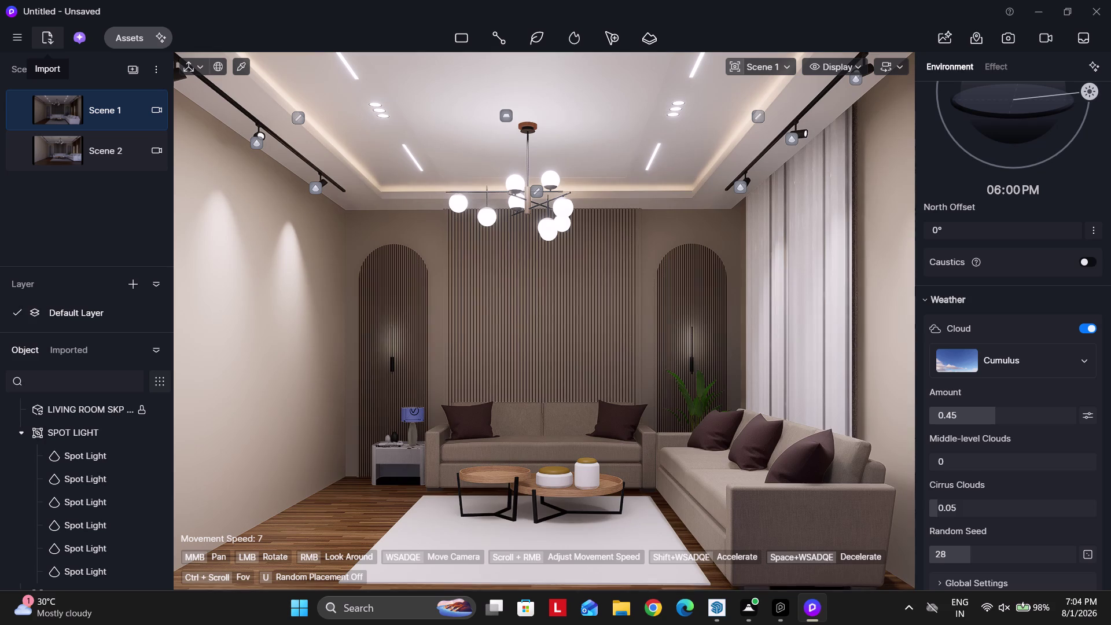
Save the untitled project to the Desktop as 'living room d5 file'.
key(ctrl+s)
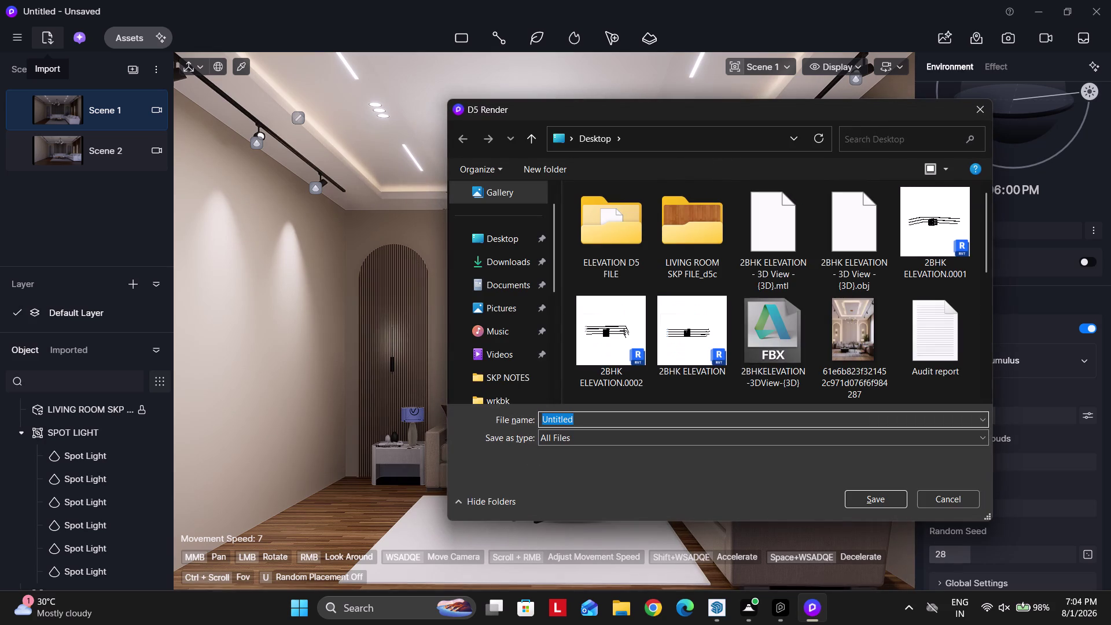
text(l)
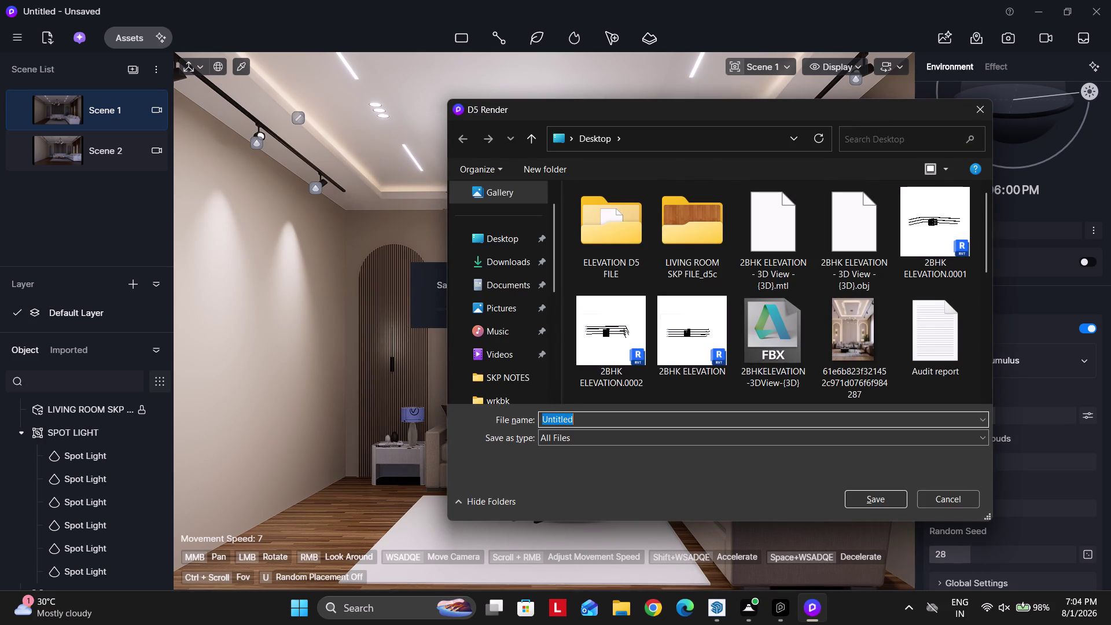
text(iving ro)
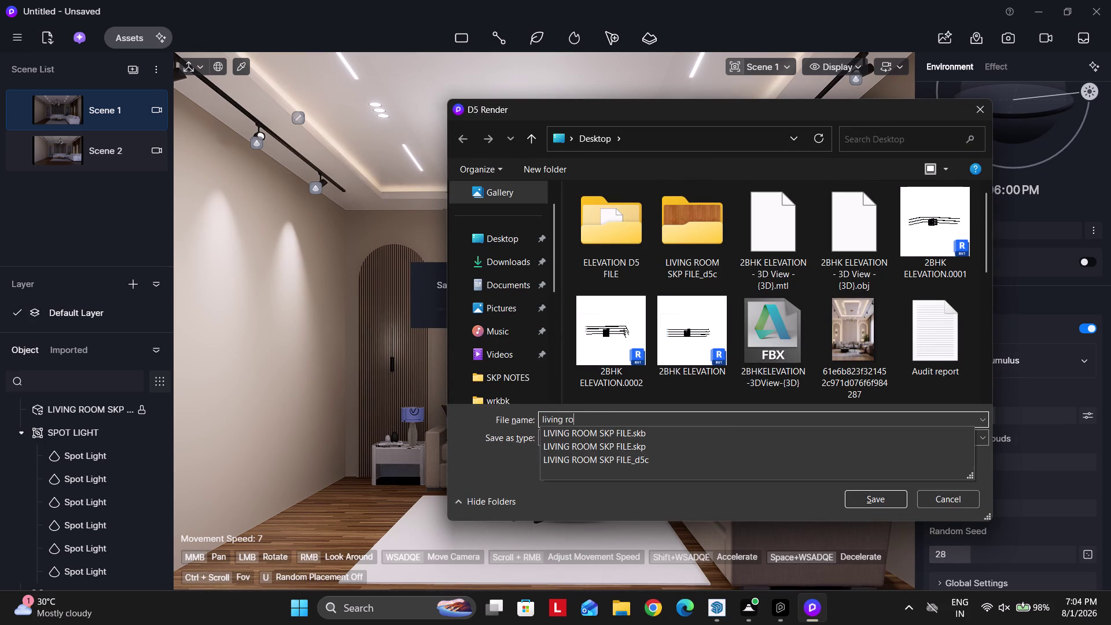
text(om d5 fi)
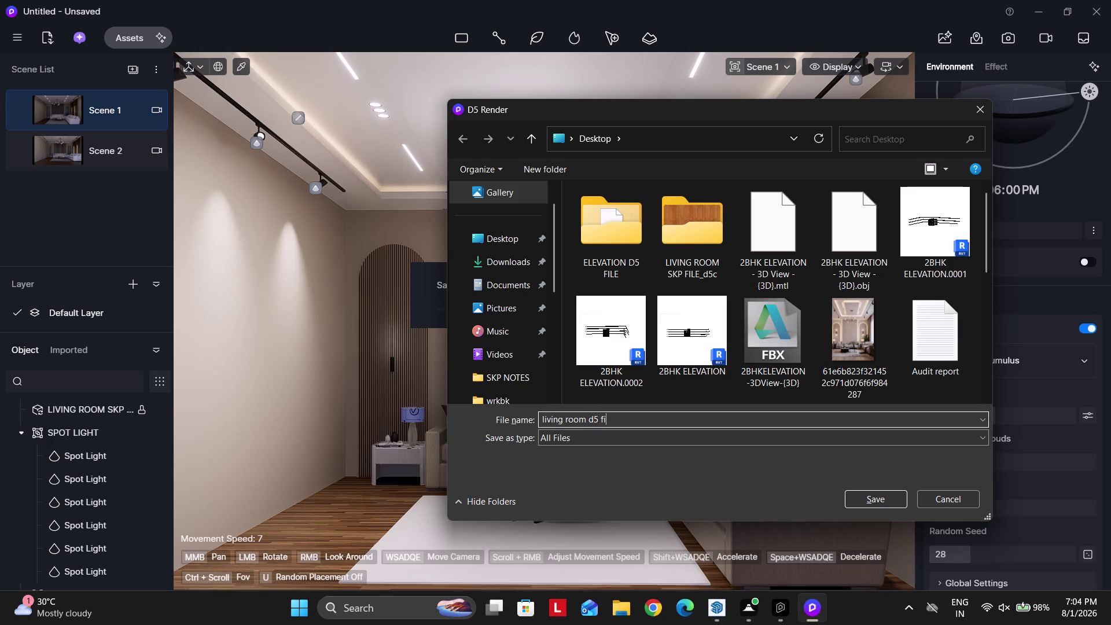
text(le)
key(Return)
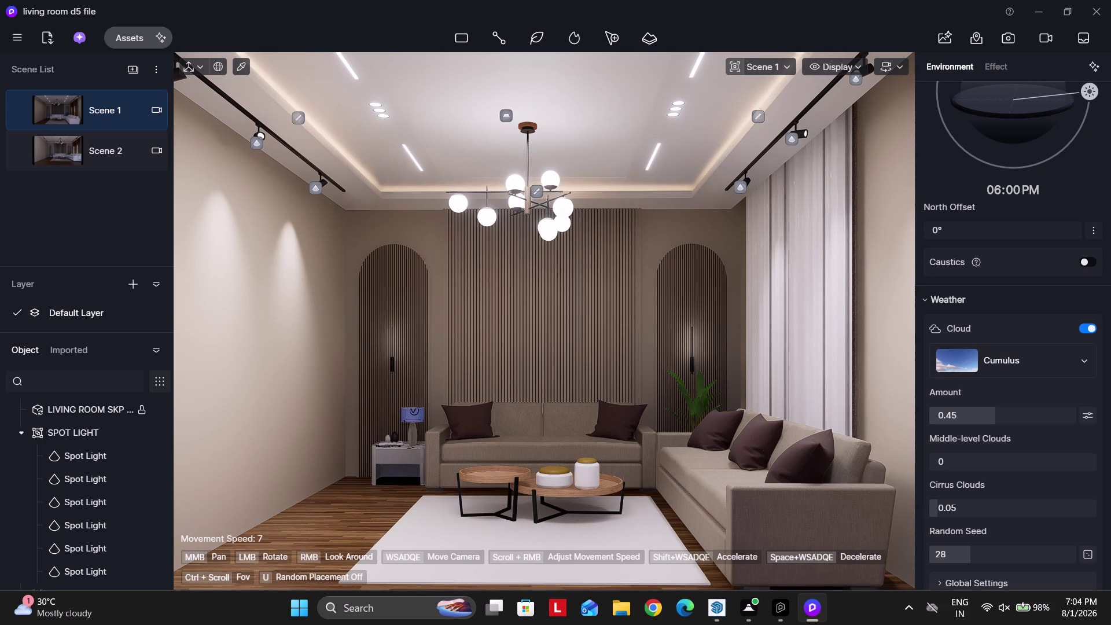
Sample a scene material with the Material Picker, then exit picking and clear the selection.
click(237, 61)
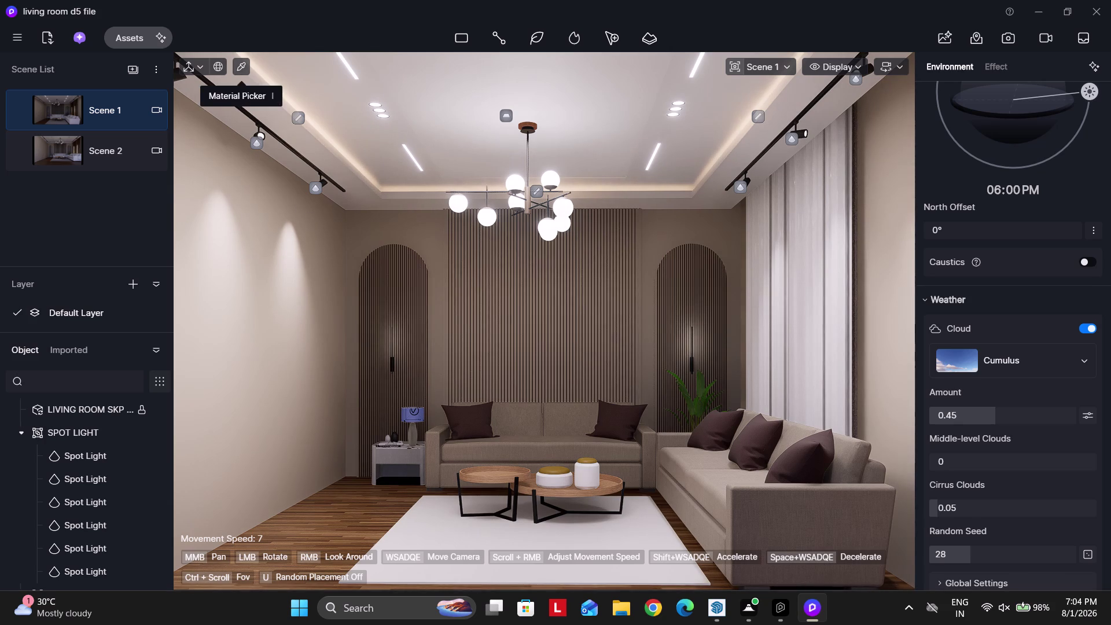
click(345, 510)
scroll(up, 3)
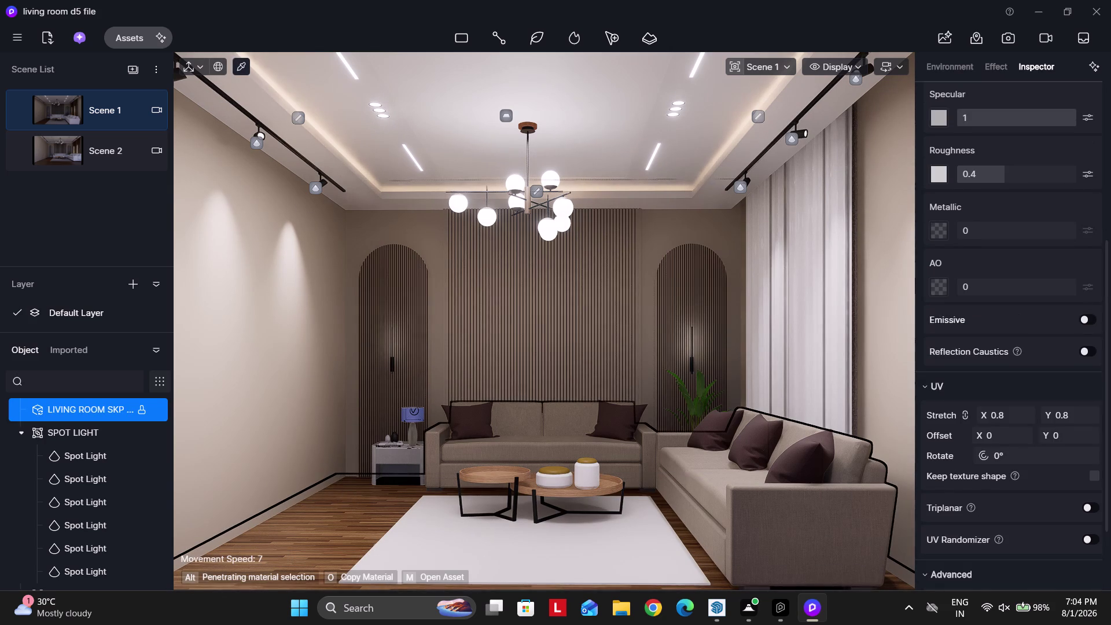
scroll(up, 3)
drag(972, 394, 1099, 396)
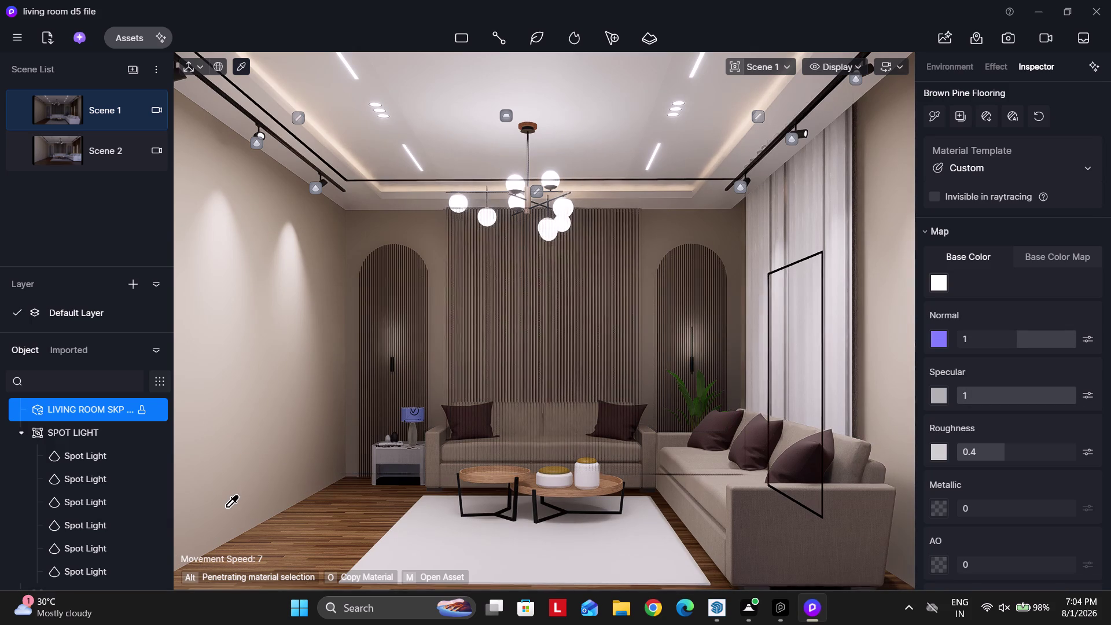
key(Escape)
key(Escape)
key(Escape)
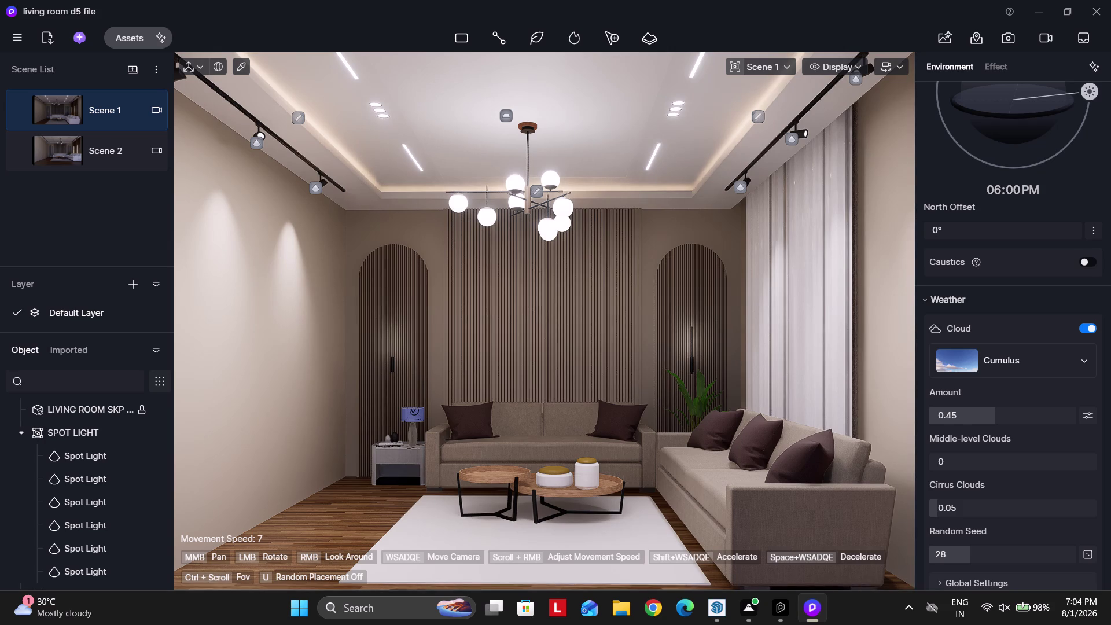
Zoom the camera in on the bedside lamp with its blue shade.
scroll(up, 3)
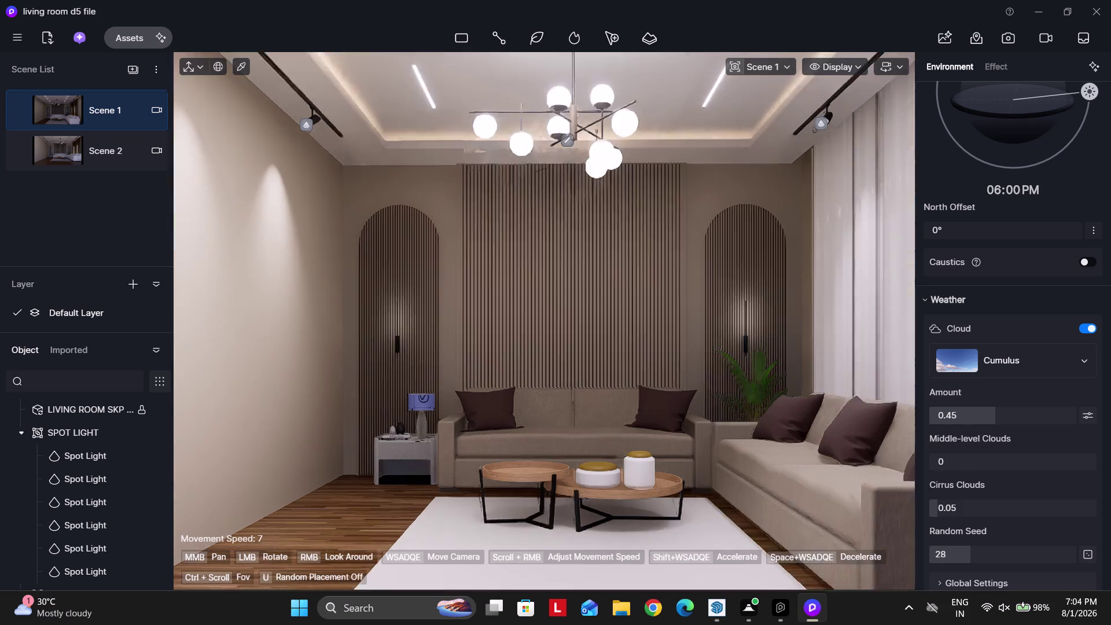
scroll(up, 3)
scroll(up, 3)
scroll(up, 3)
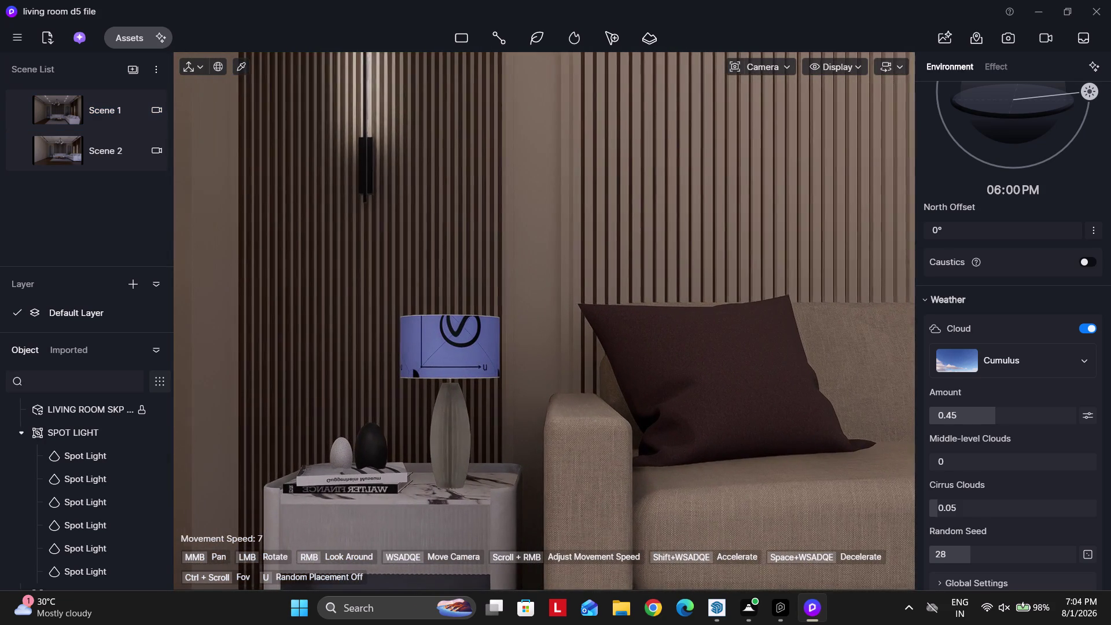
scroll(up, 3)
Open the material asset library and move it out of the way.
click(128, 38)
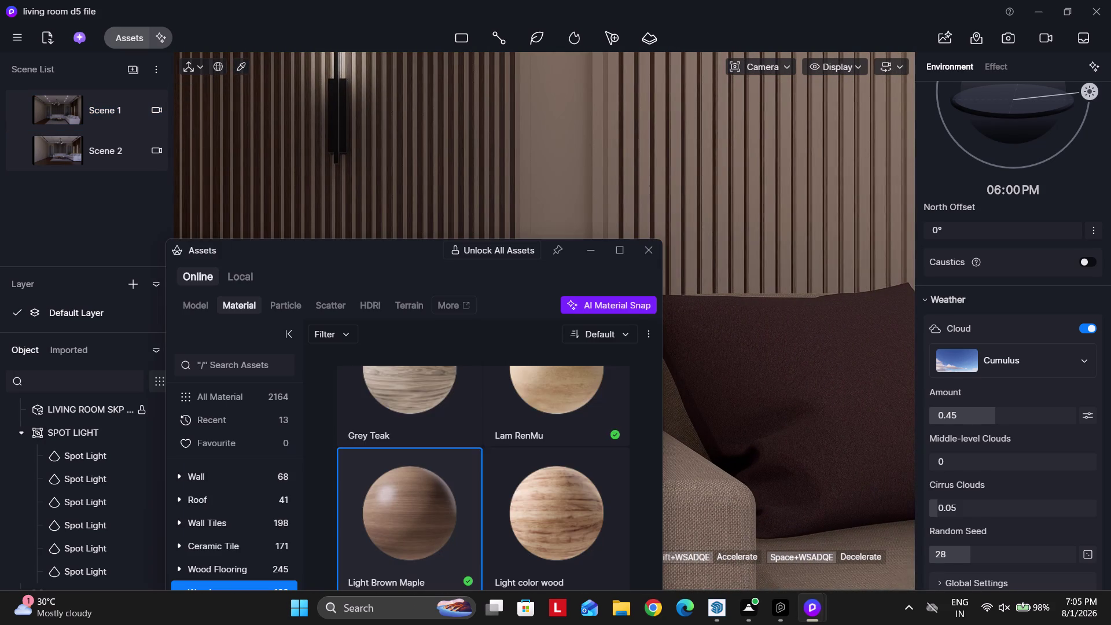
drag(347, 250, 833, 74)
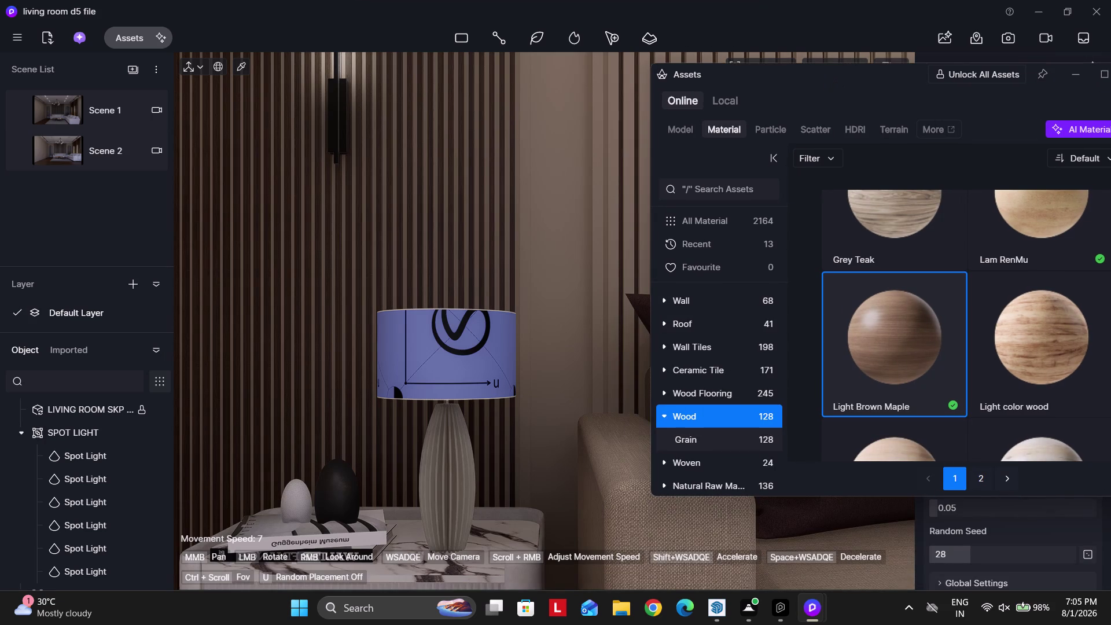
click(911, 497)
drag(911, 494, 924, 590)
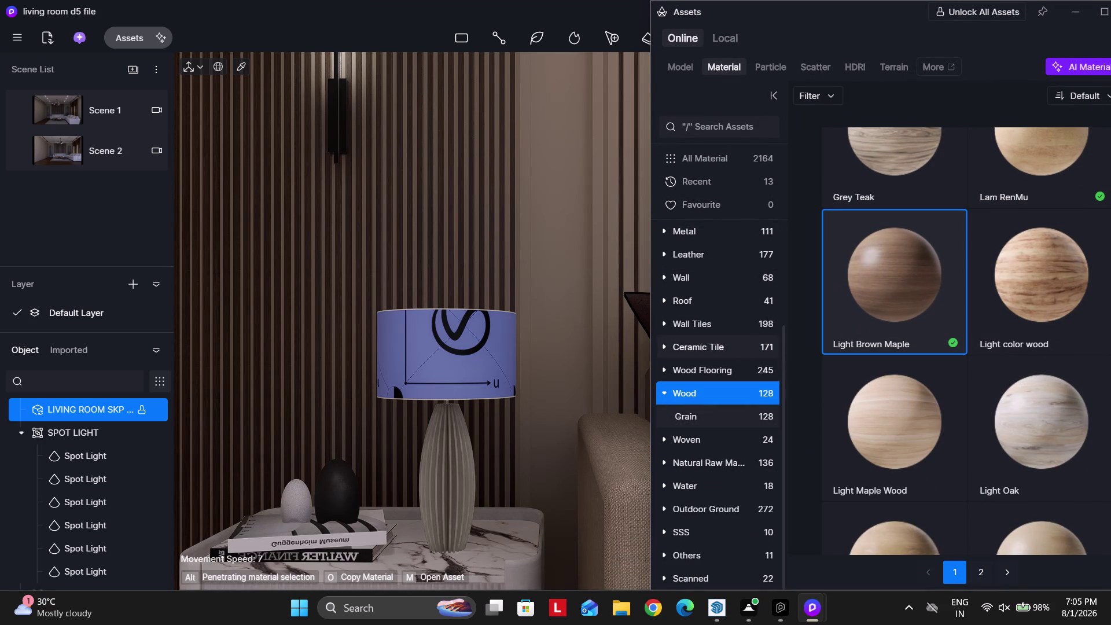
scroll(down, 3)
scroll(up, 3)
scroll(up, 3)
scroll(up, 3)
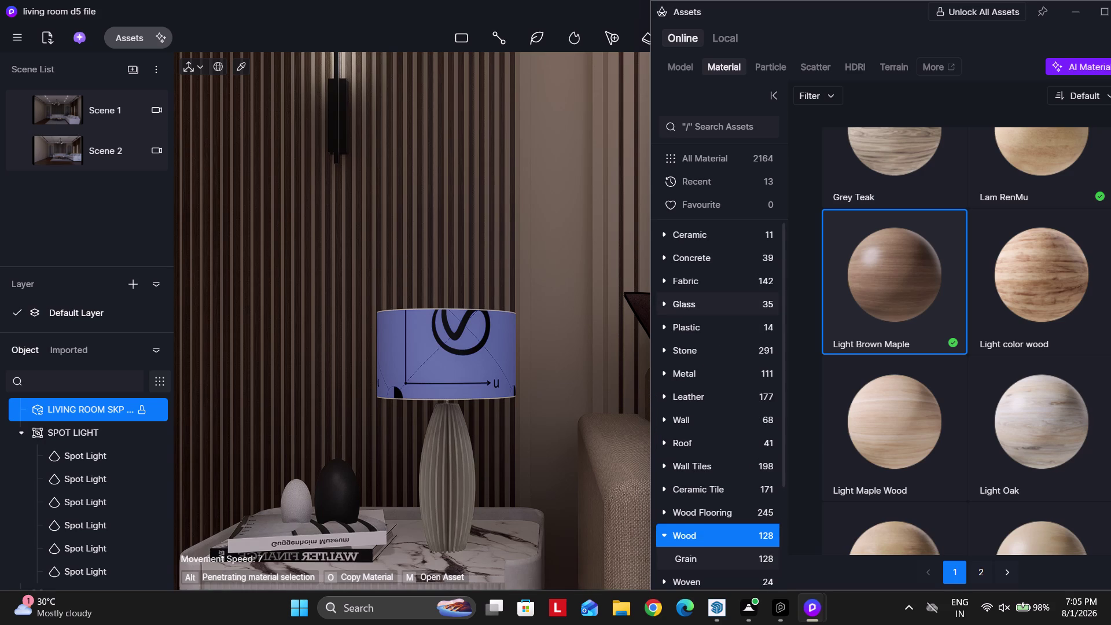
scroll(up, 3)
scroll(down, 3)
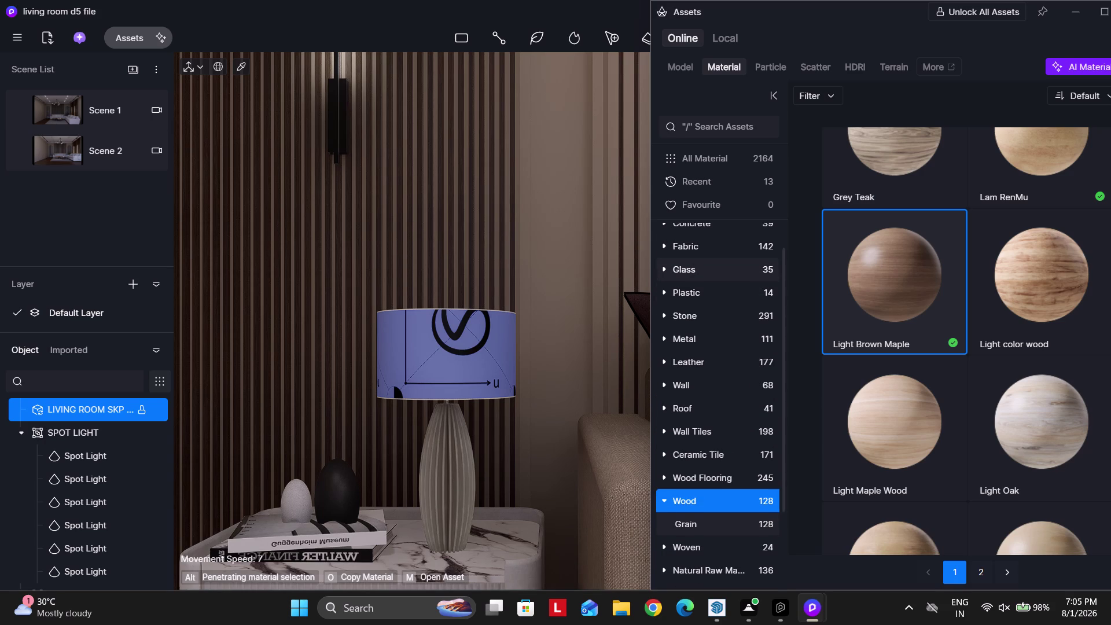
Apply Ordinary Light Plastic from the Plastic category to the lampshade.
click(704, 287)
click(909, 219)
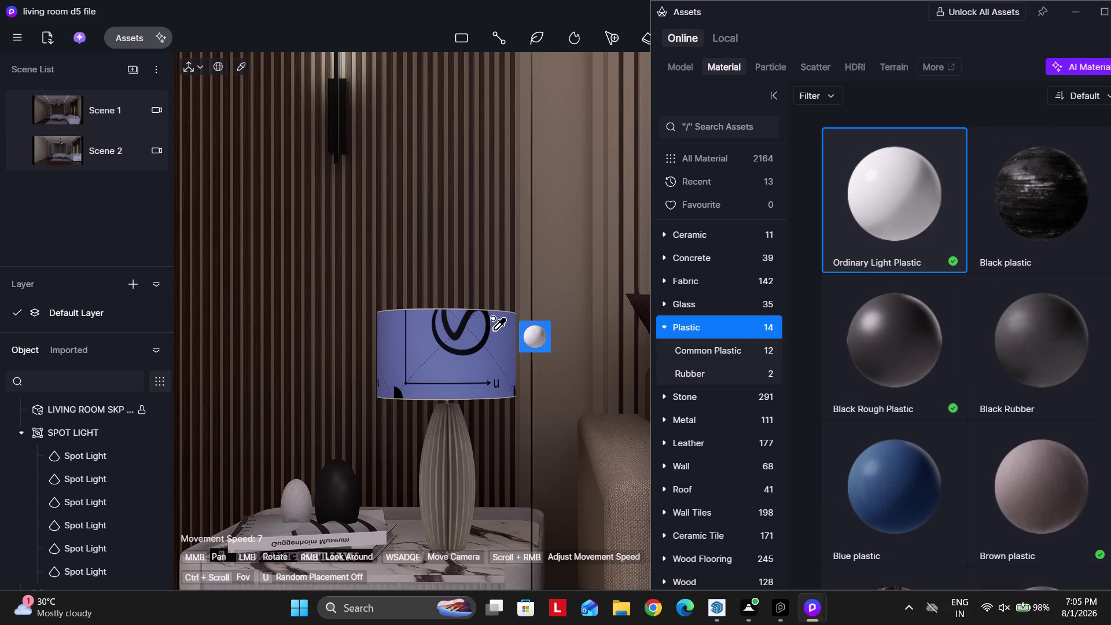
click(485, 349)
scroll(up, 3)
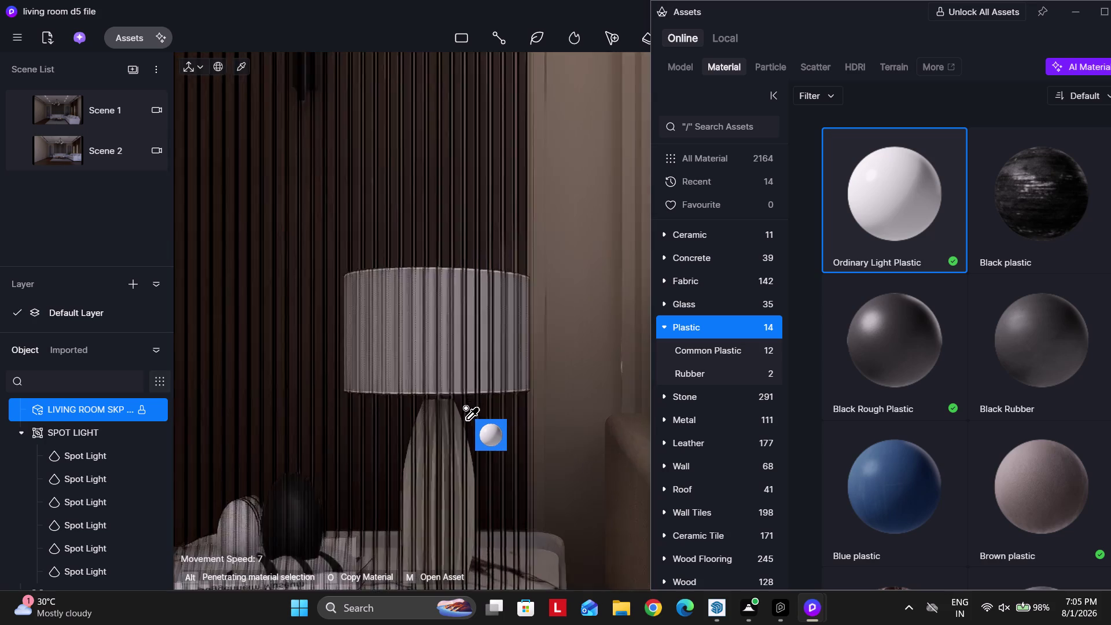
scroll(up, 3)
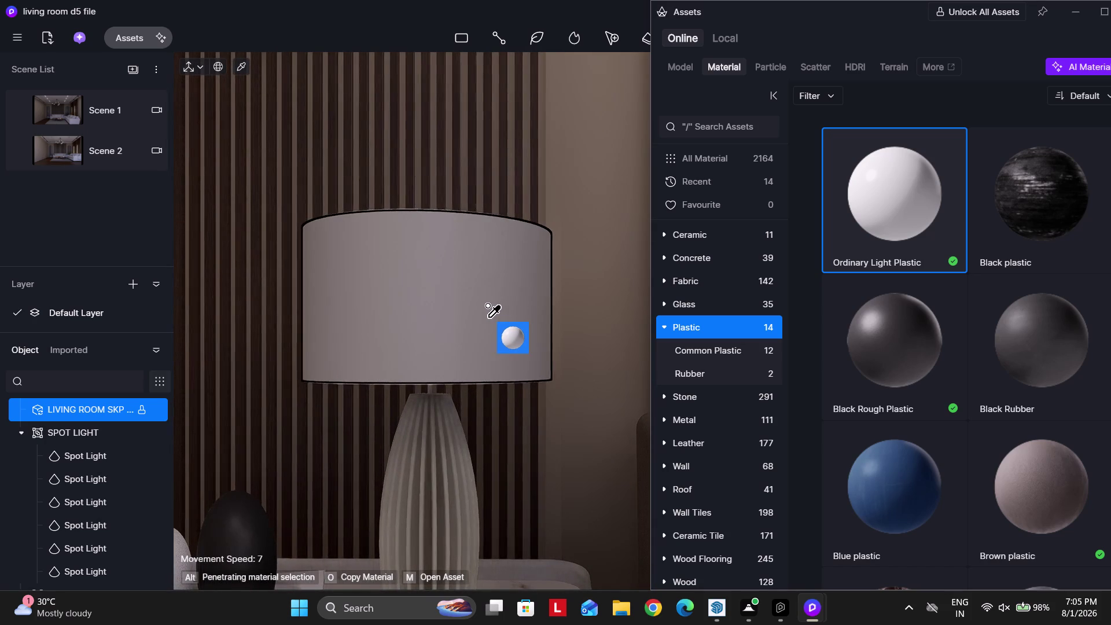
Bring the camera beneath the shade and select the bulb inside.
key(q)
key(q)
key(q)
right_drag(487, 313, 470, 514)
right_drag(466, 107, 476, 254)
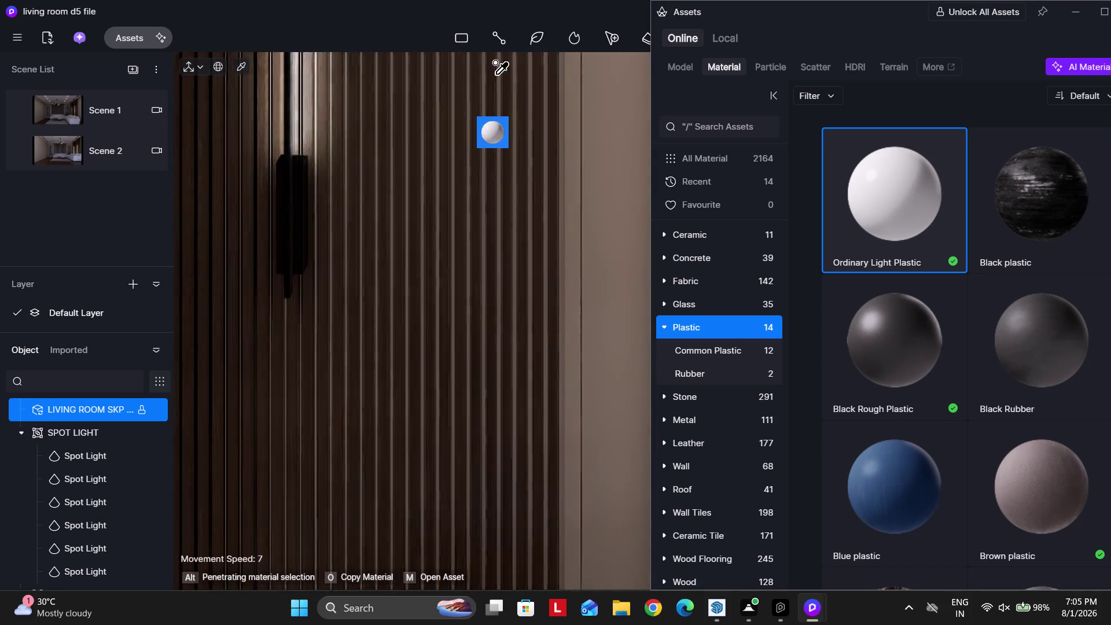
right_drag(487, 99, 460, 301)
right_drag(520, 205, 530, 266)
scroll(up, 3)
key(Escape)
key(Escape)
key(Escape)
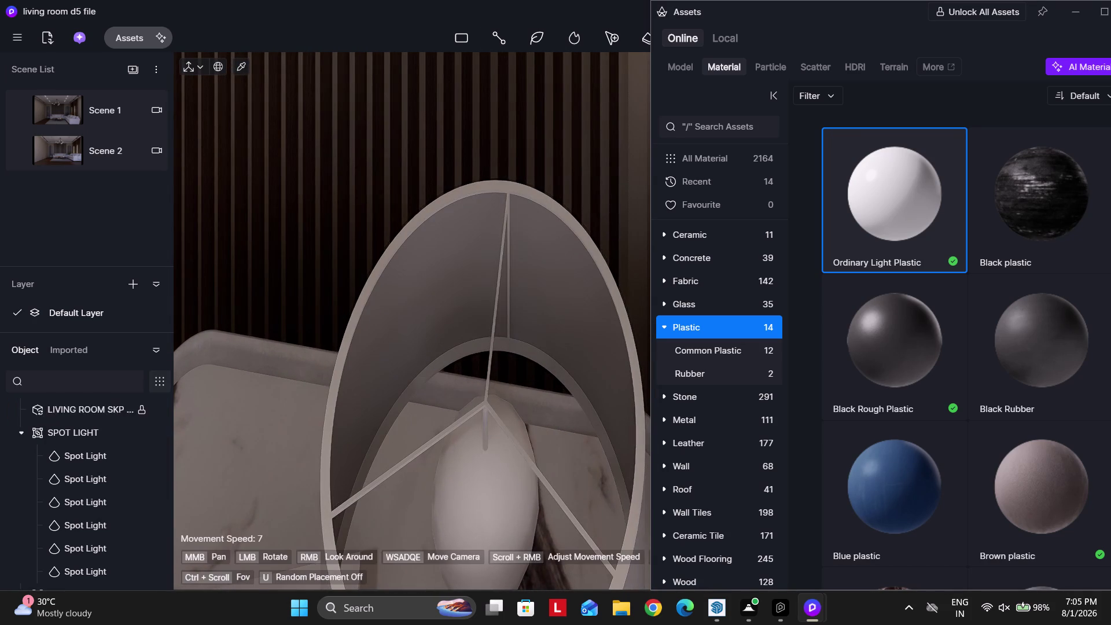
click(499, 463)
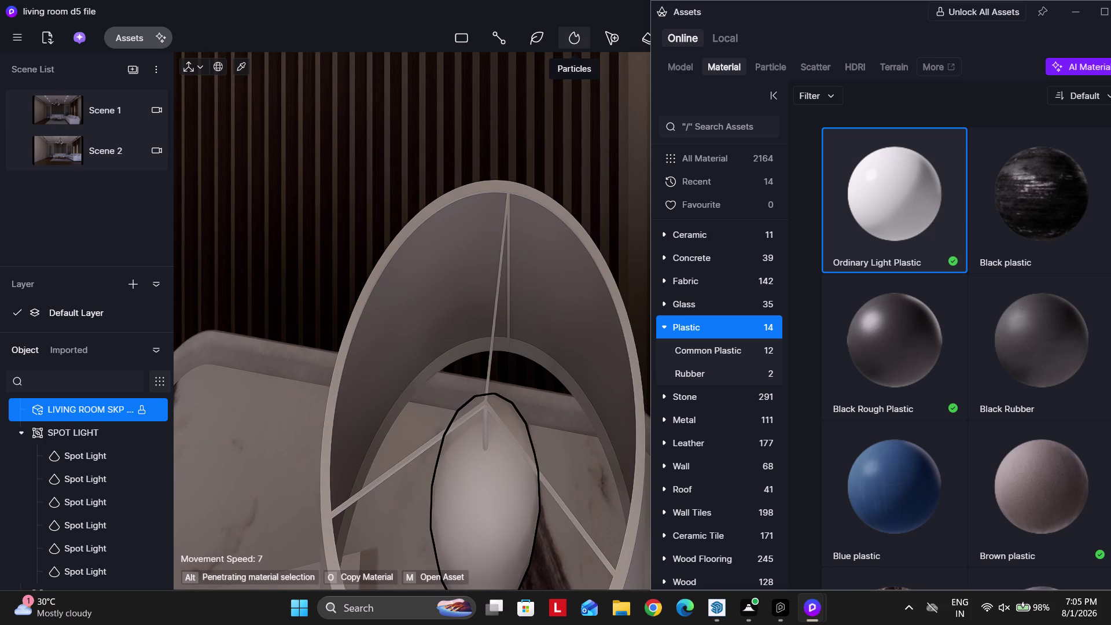
Move the asset library aside and make the bulb emit light.
drag(778, 13, 0, 234)
drag(302, 17, 364, 65)
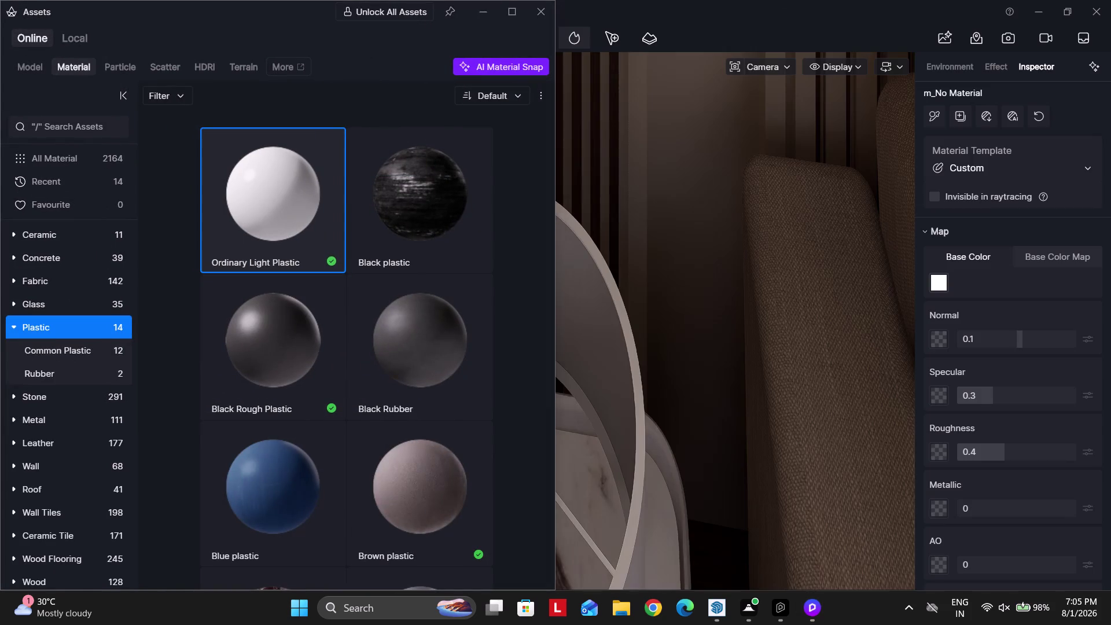
drag(364, 65, 193, 283)
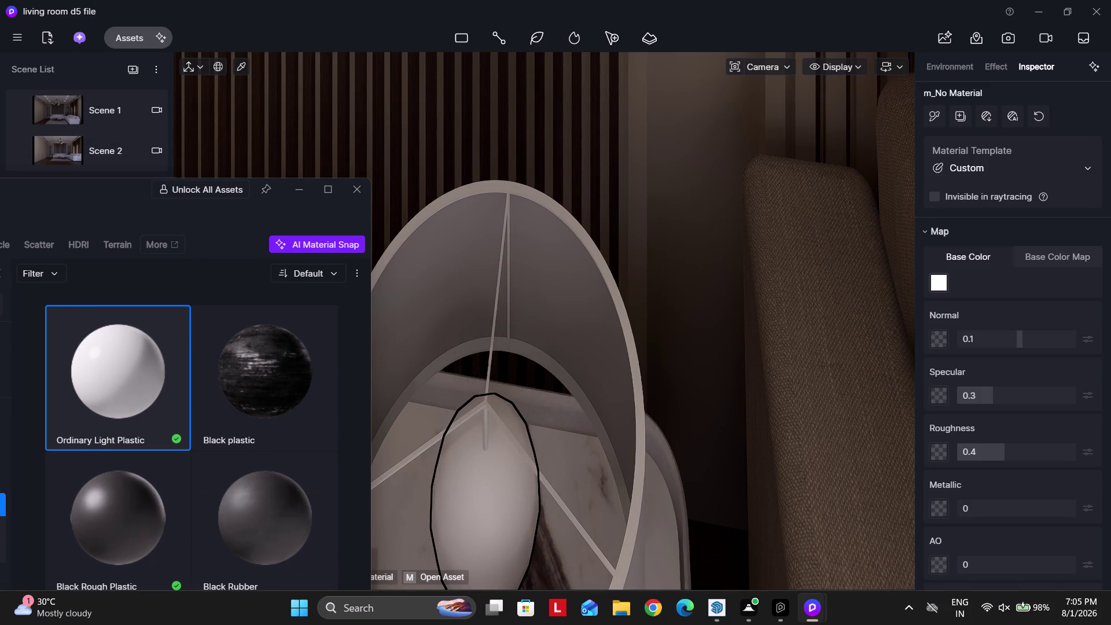
click(488, 483)
click(520, 499)
scroll(down, 3)
click(1094, 420)
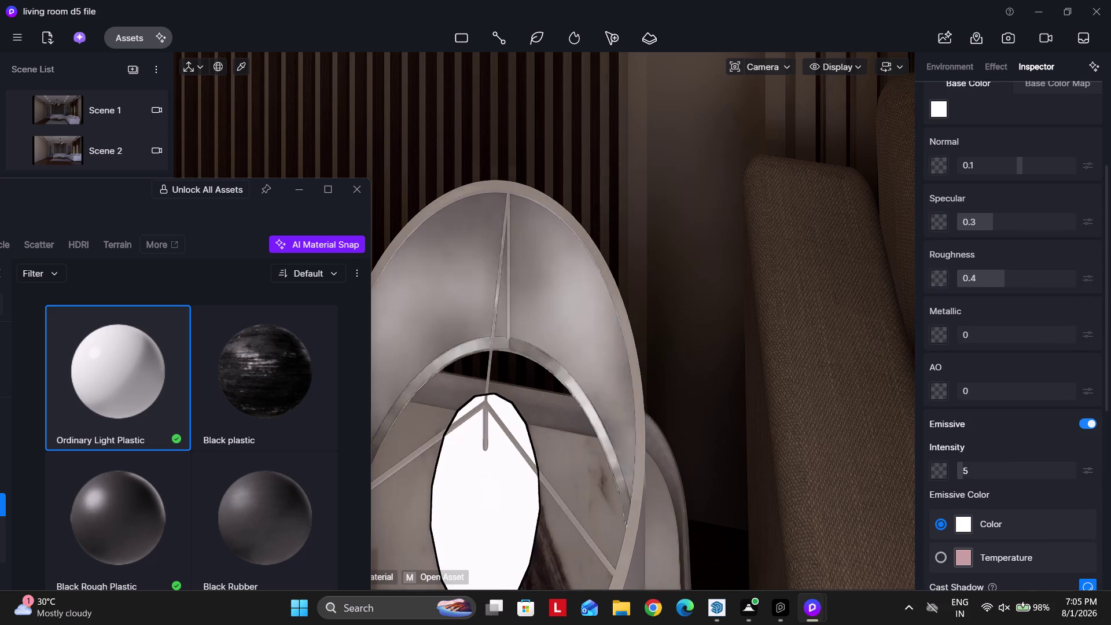
Set the bulb's emissive colour temperature to 3545 and switch to Scene 1.
scroll(down, 3)
click(977, 386)
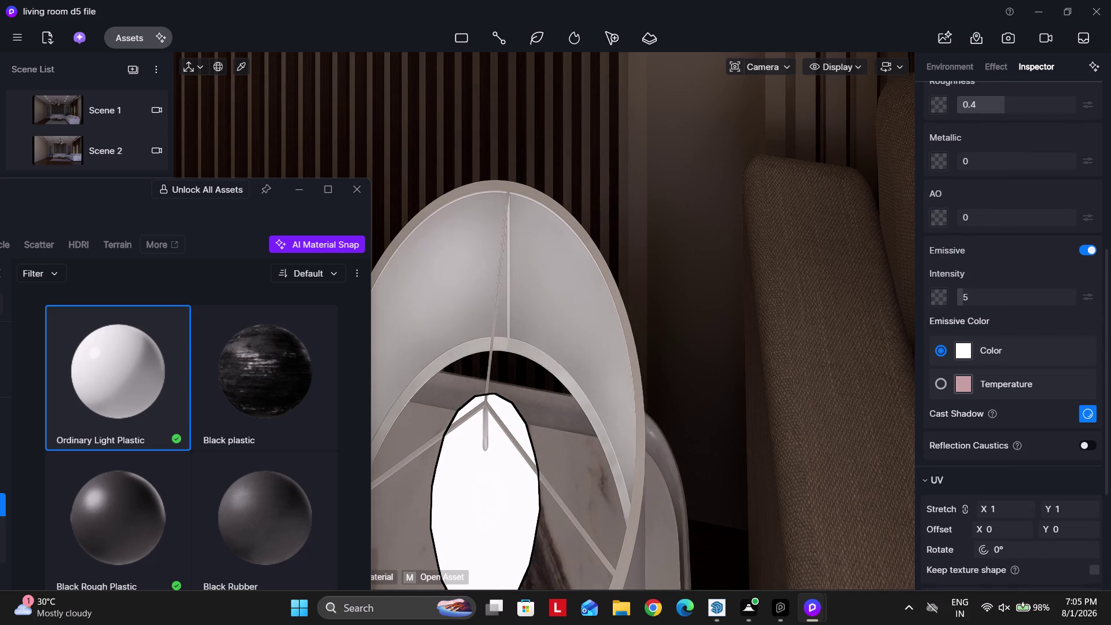
click(1075, 412)
text(3)
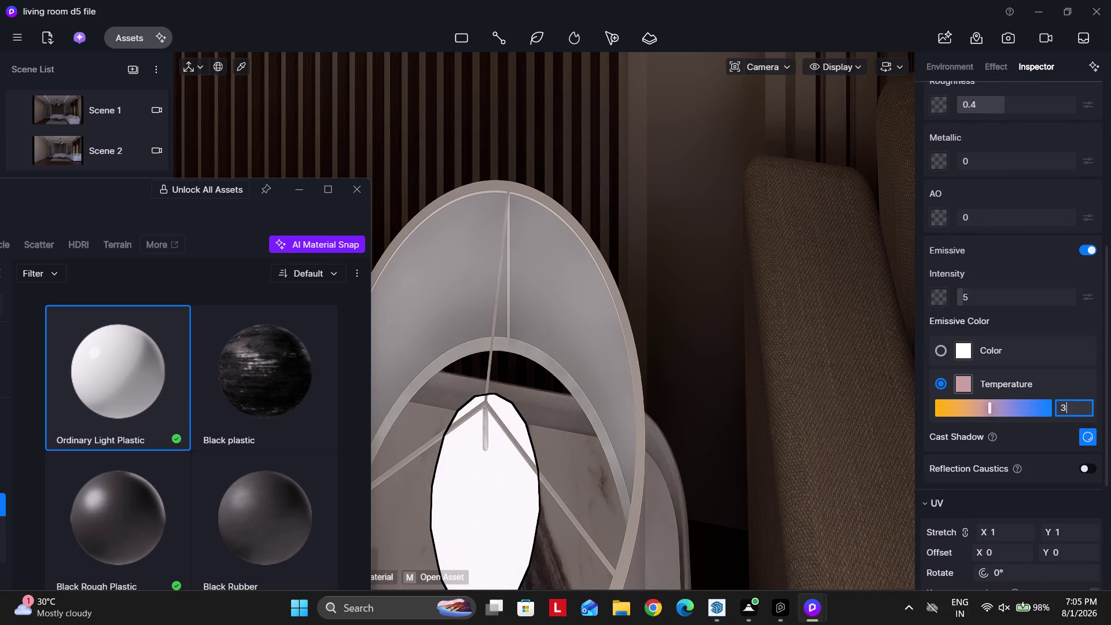
text(545)
key(Return)
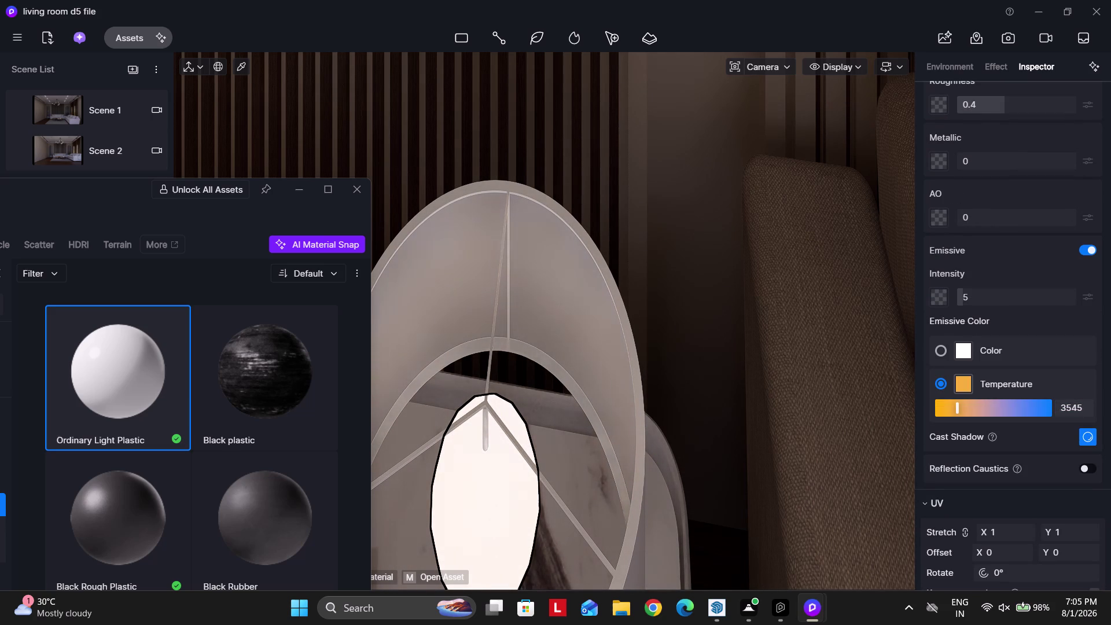
click(94, 105)
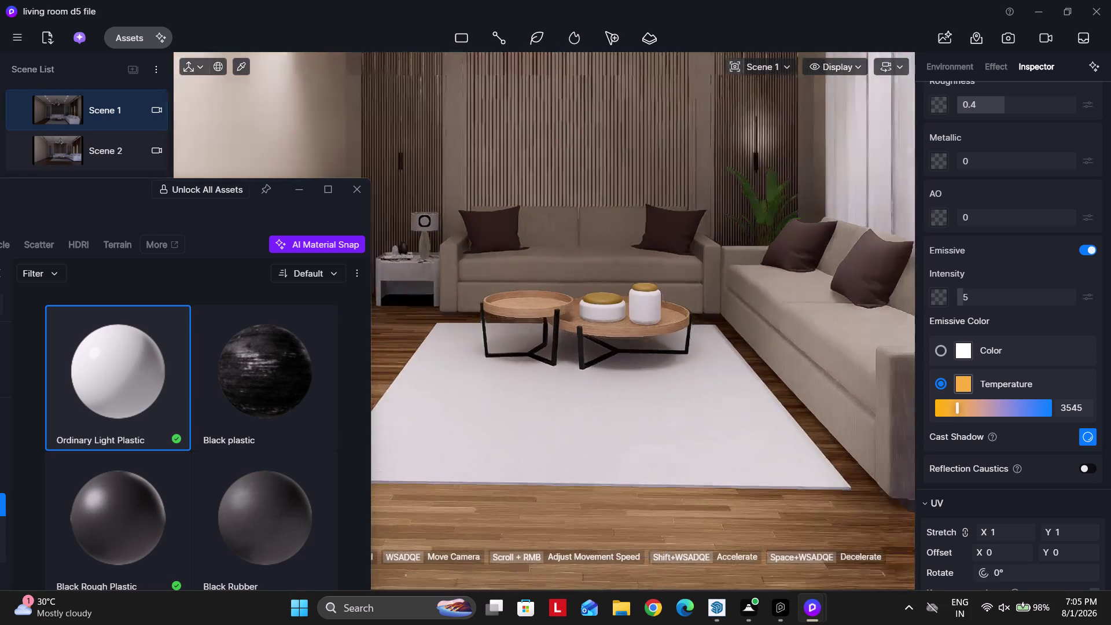
Set the bulb's emissive intensity to 20.
drag(131, 195, 131, 485)
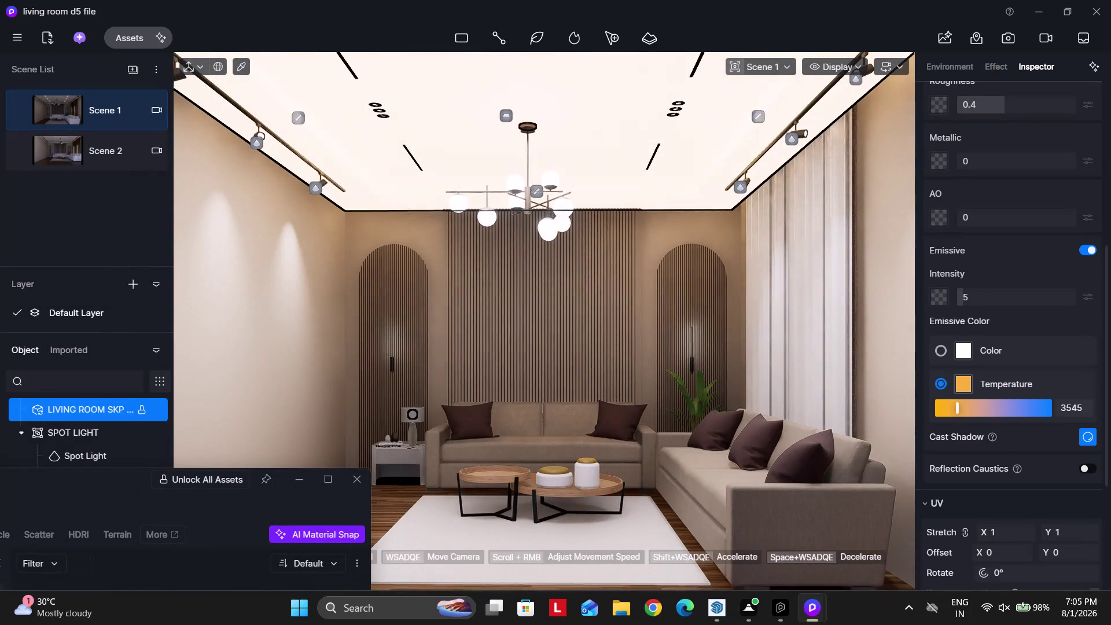
click(978, 305)
text(20)
key(Return)
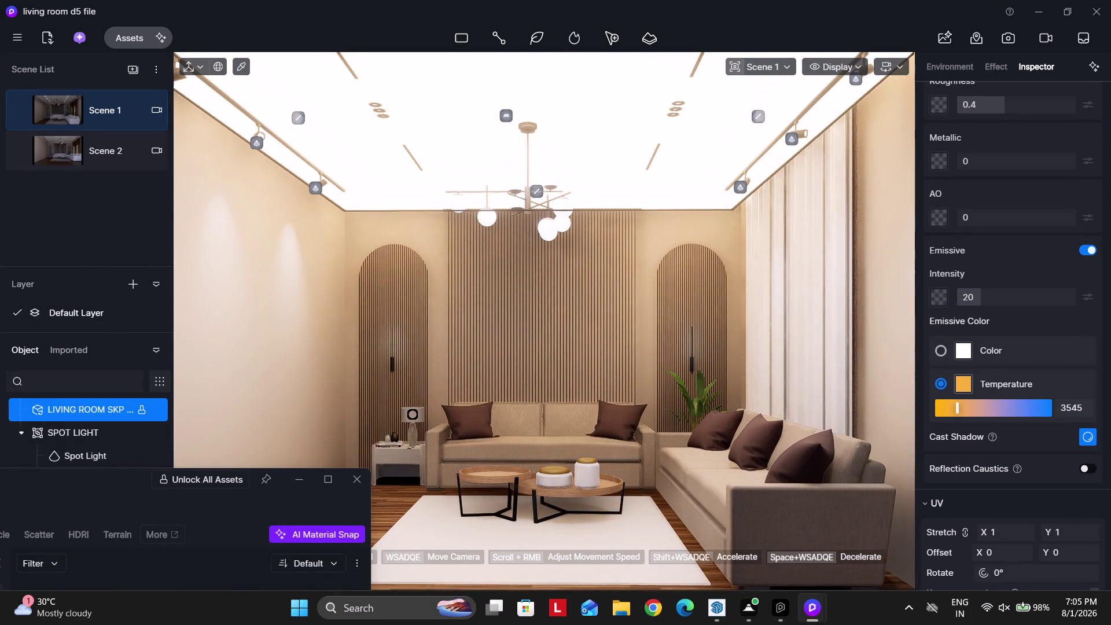
Sample the curtain and sofa materials with the Material Picker.
key(ctrl+z)
key(ctrl+z)
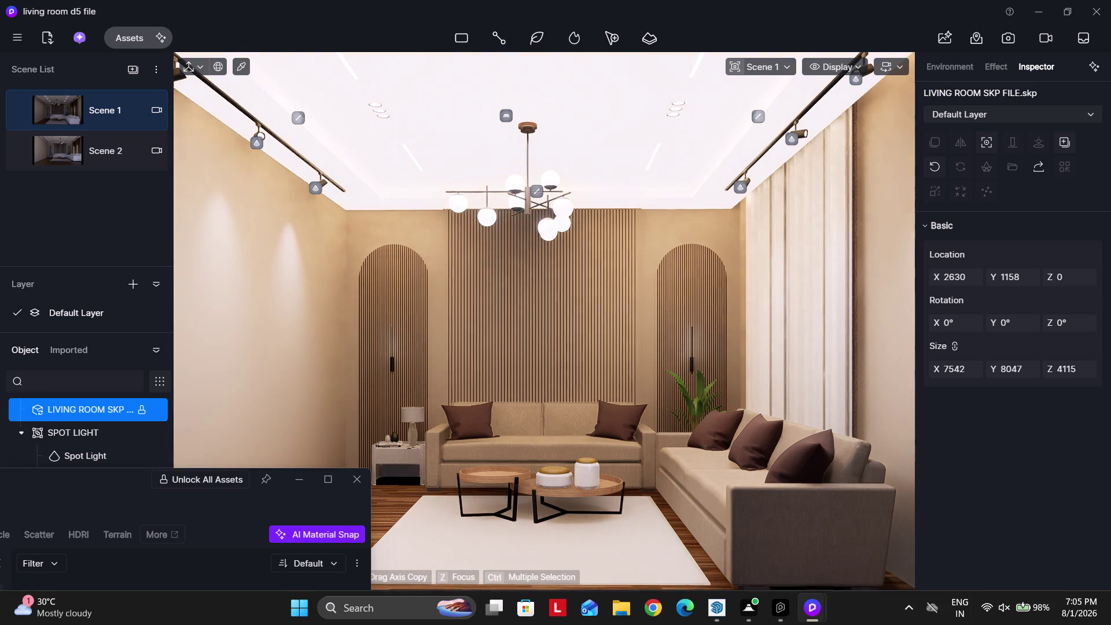
key(ctrl+z)
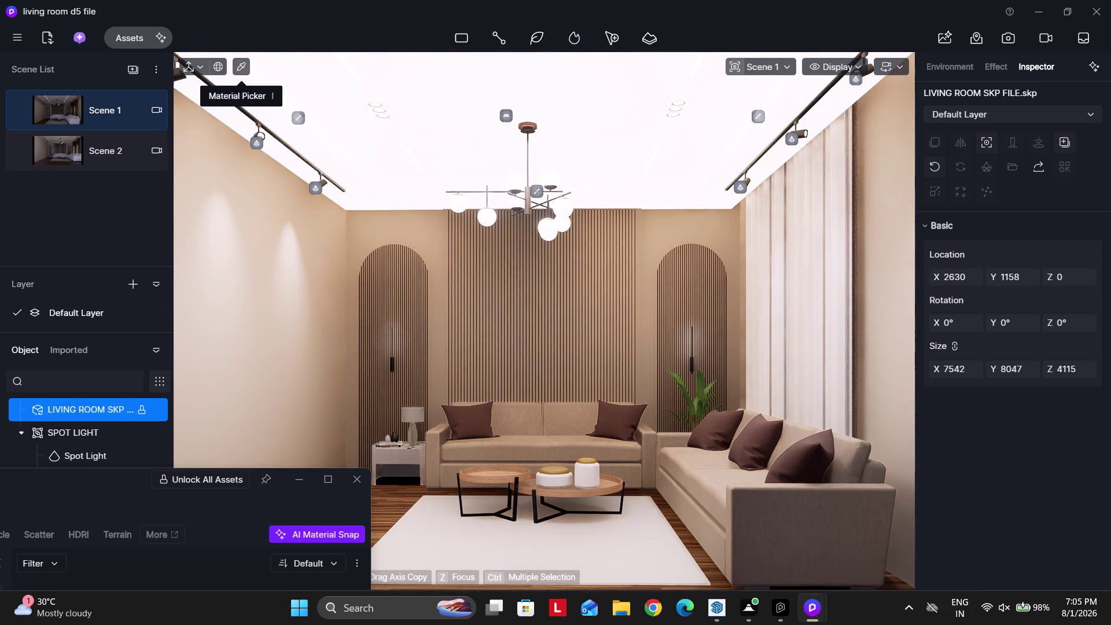
click(243, 67)
click(394, 121)
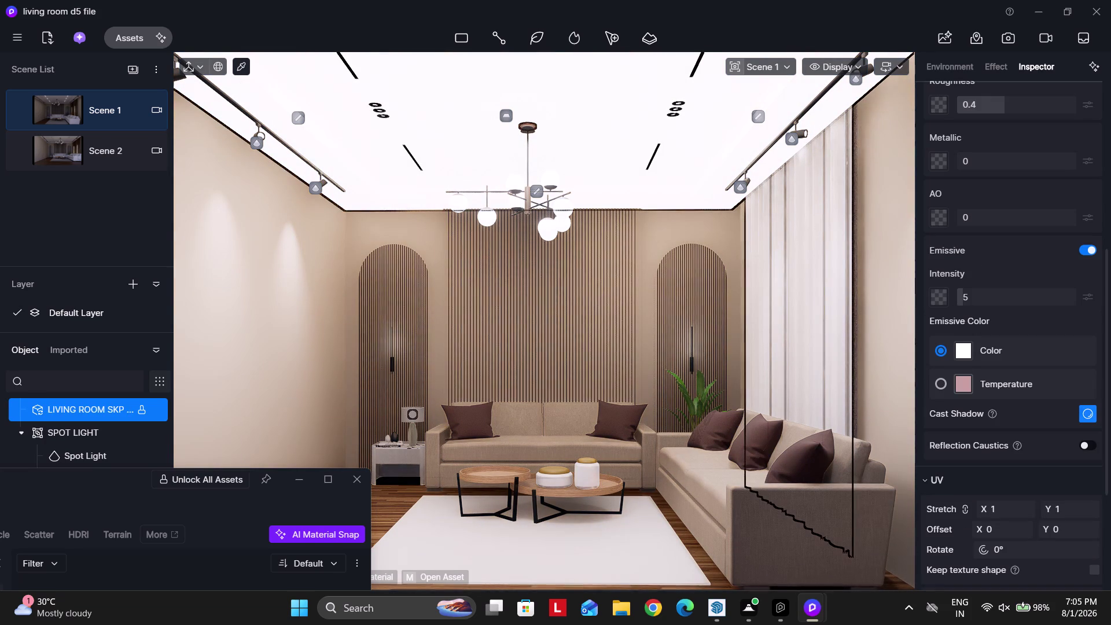
click(1091, 256)
click(1089, 249)
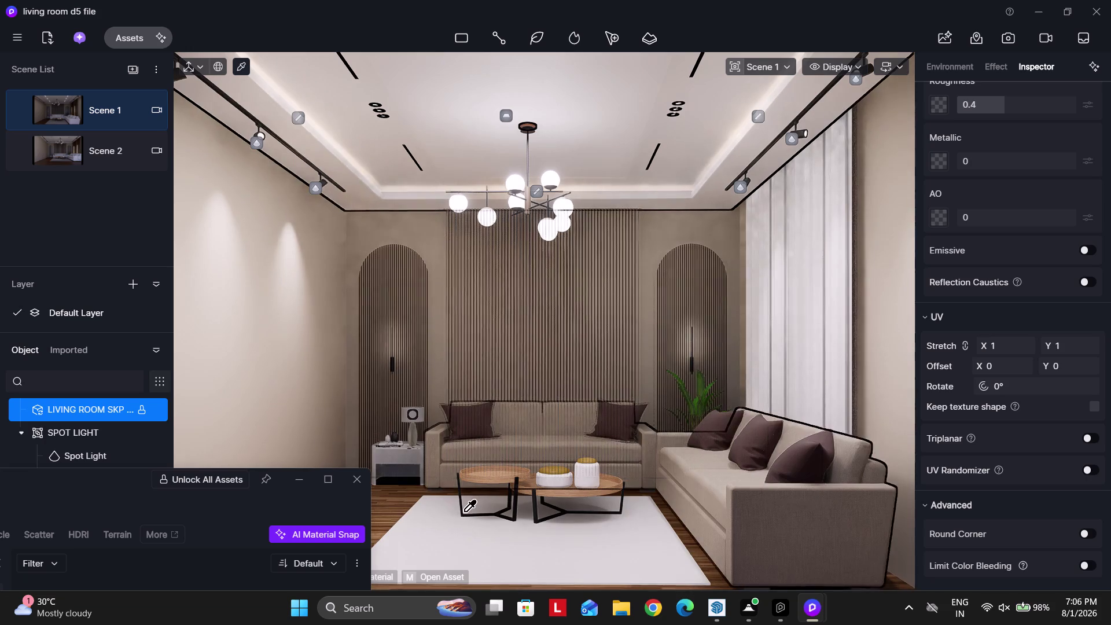
scroll(up, 3)
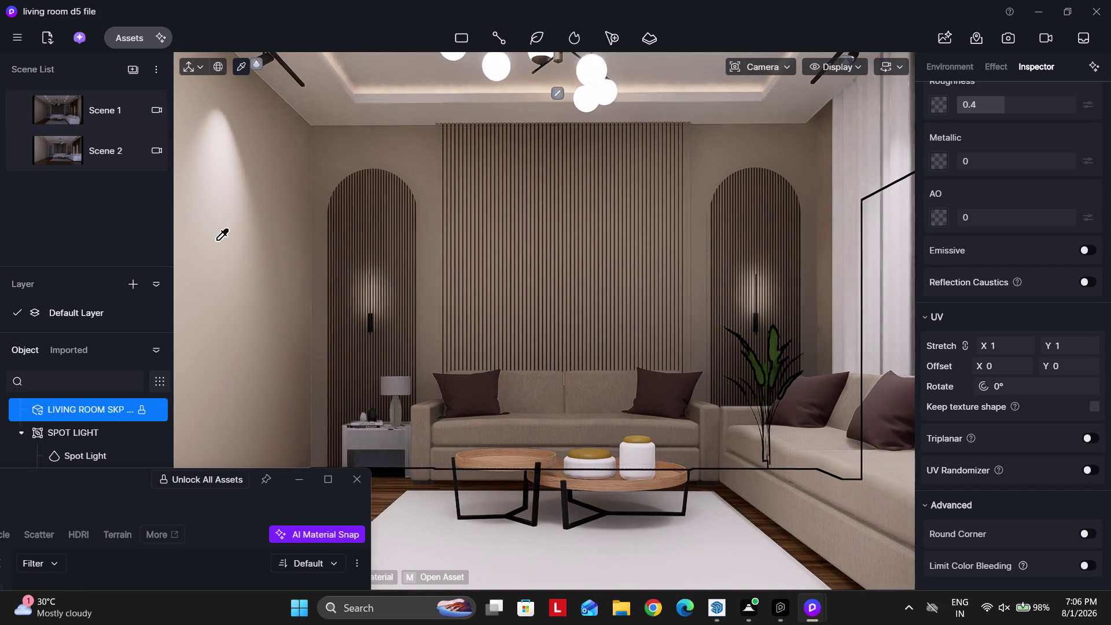
Move the camera toward the slatted back wall and place the material library beside it.
key(ctrl+z)
key(ctrl+z)
key(ctrl+z)
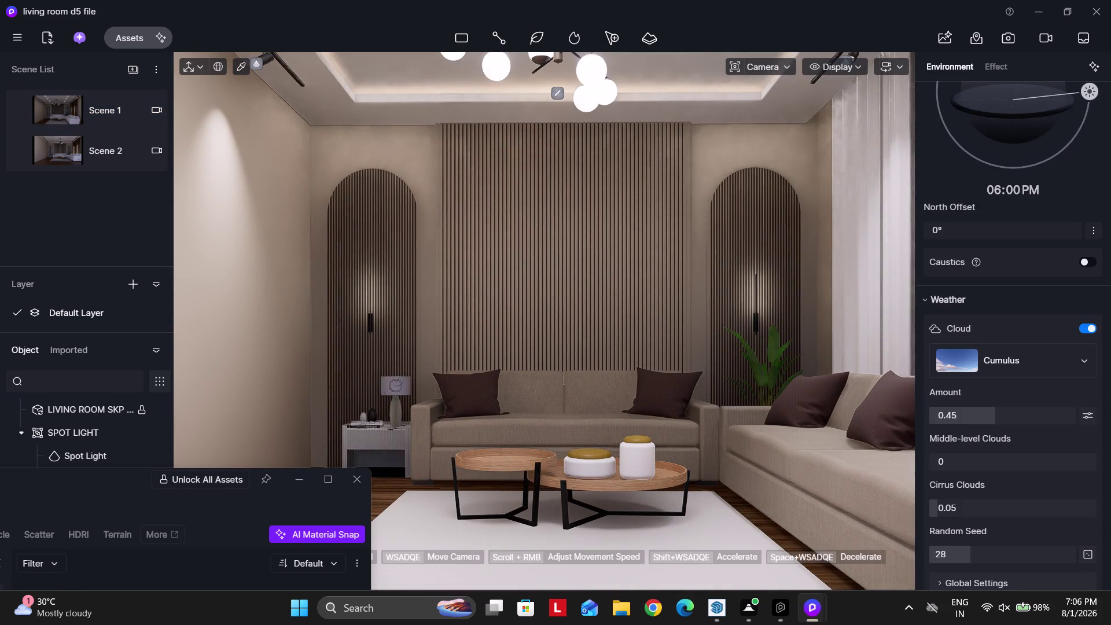
key(ctrl+z)
key(ctrl+z)
scroll(up, 3)
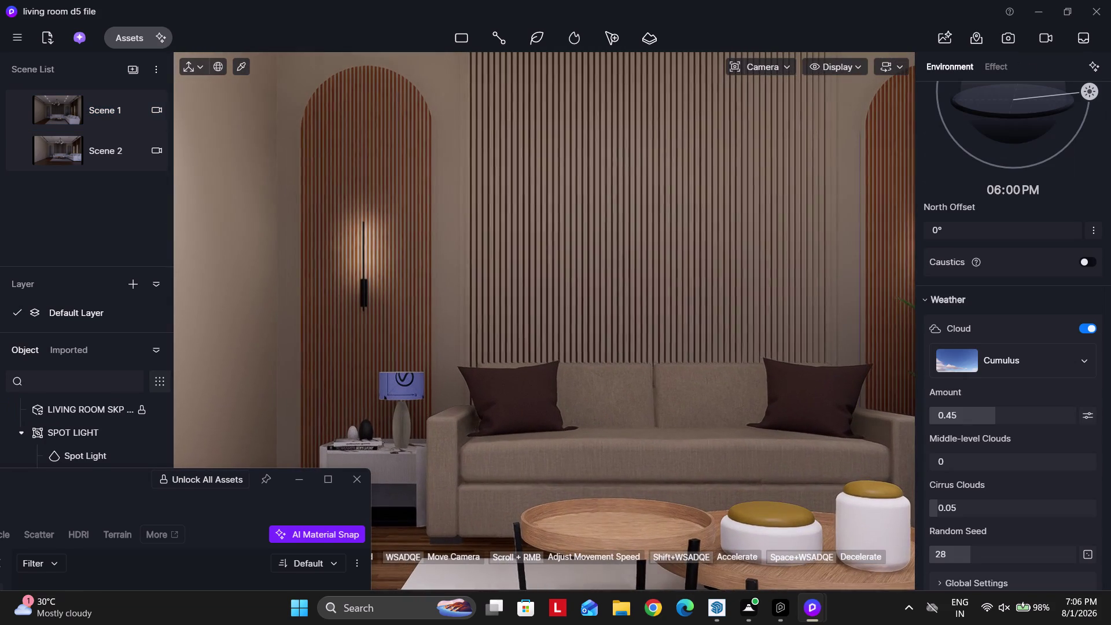
key(ctrl+y)
key(ctrl+y)
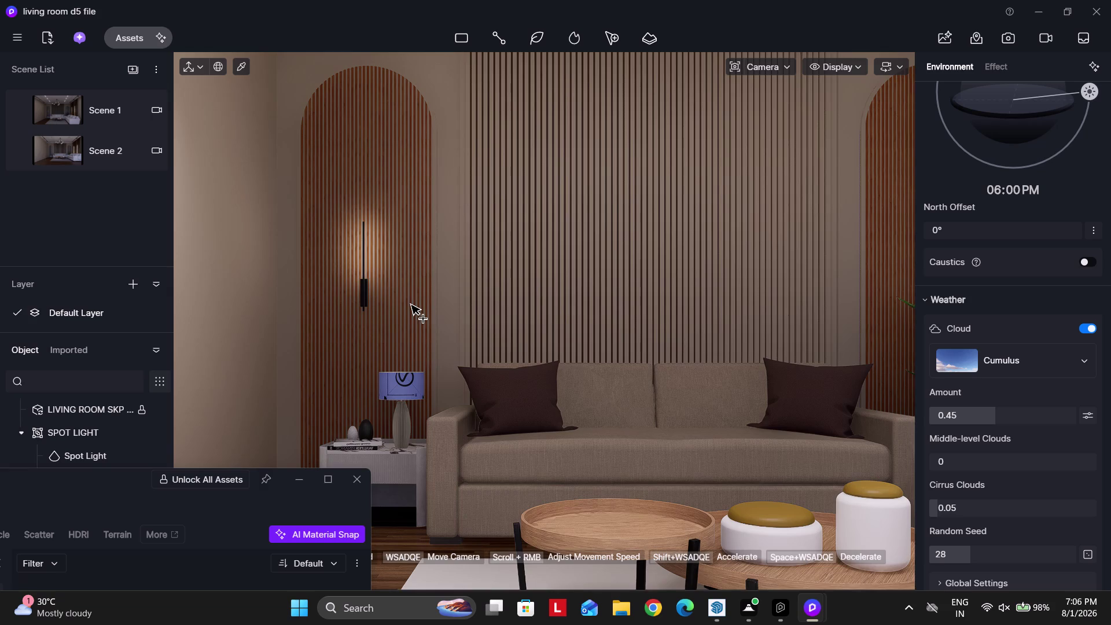
scroll(up, 3)
drag(130, 485, 800, 213)
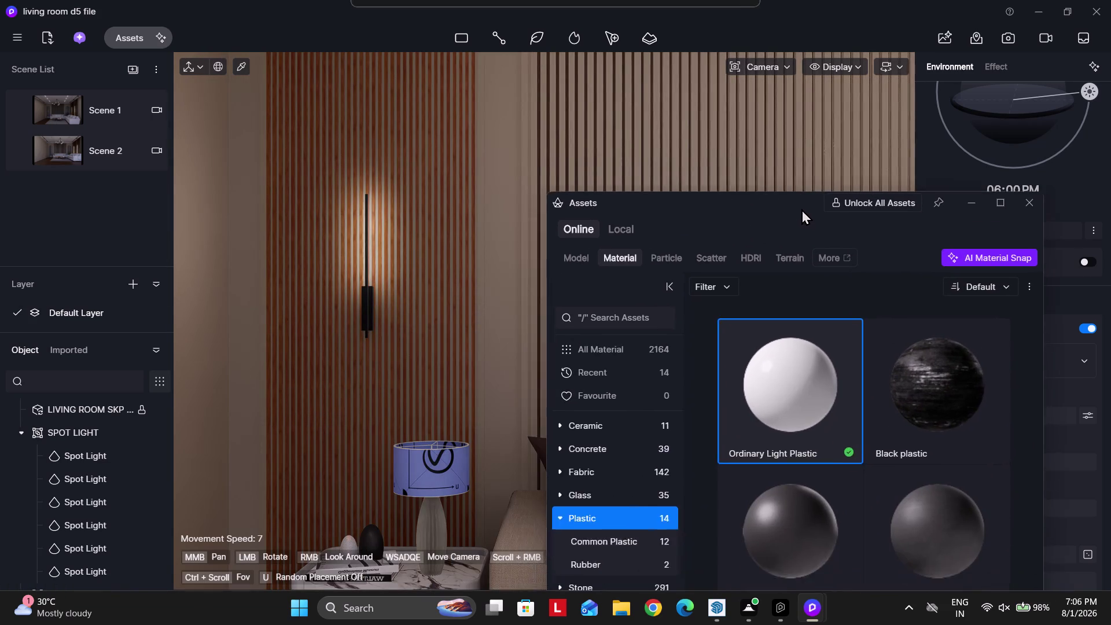
drag(800, 213, 824, 127)
Apply the Light Brown Maple wood material to the wall slats.
scroll(down, 3)
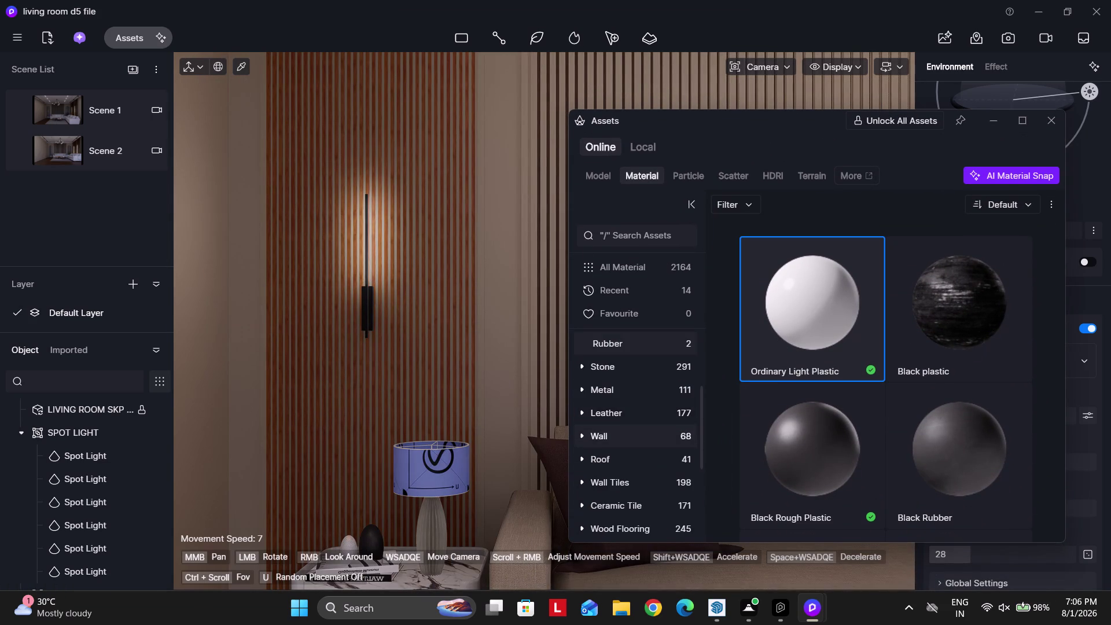
scroll(down, 3)
click(620, 408)
scroll(down, 3)
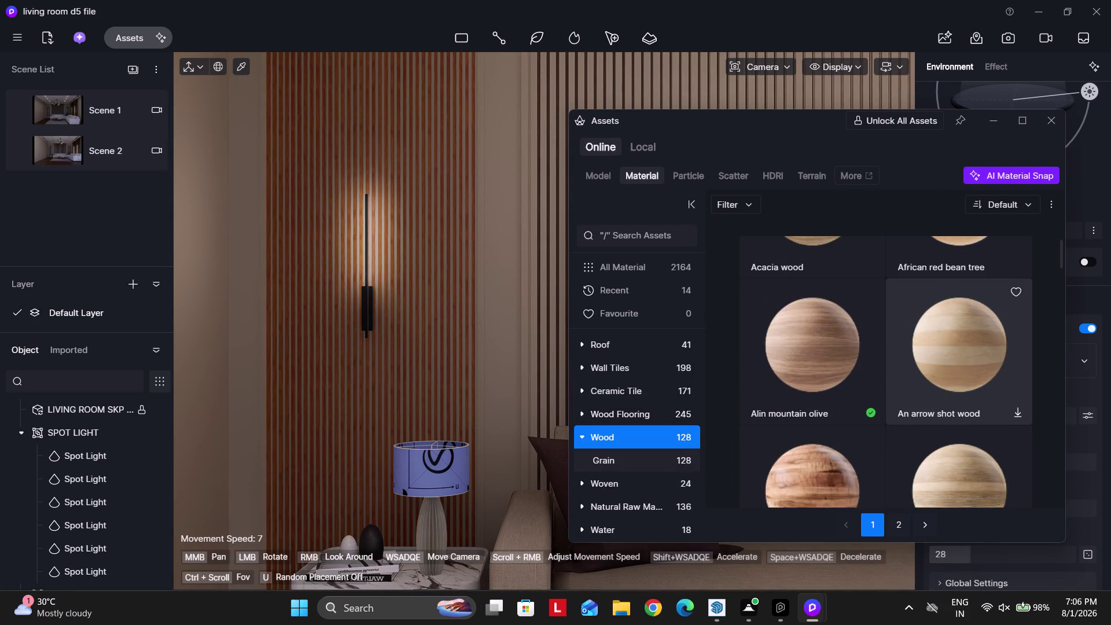
scroll(down, 3)
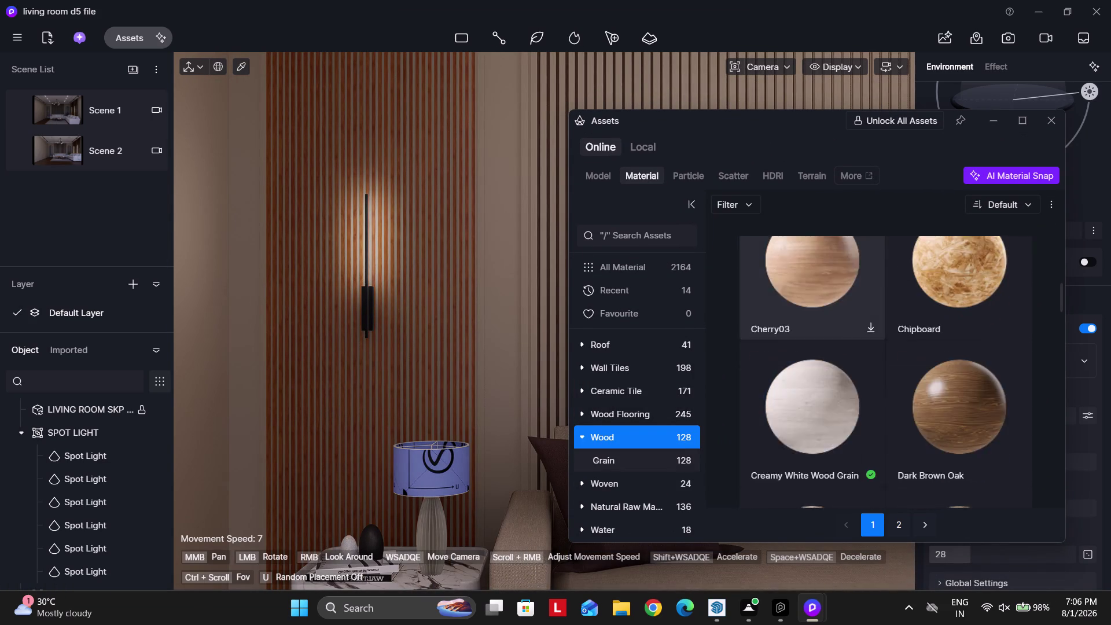
scroll(down, 3)
scroll(down, 3)
scroll(down, 3)
scroll(down, 3)
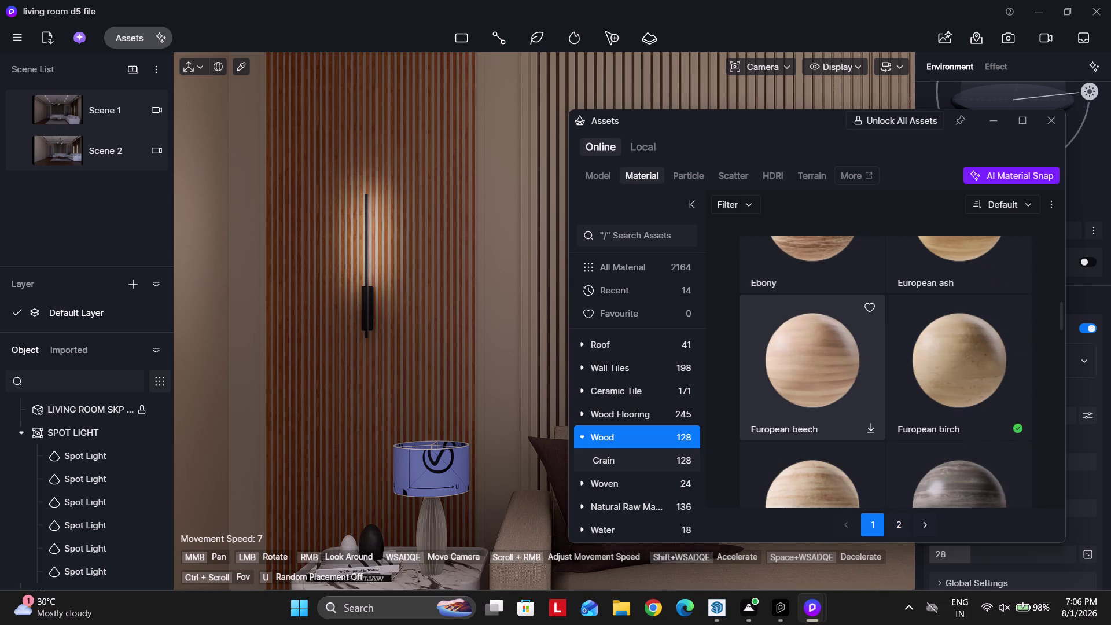
scroll(down, 3)
scroll(down, 3)
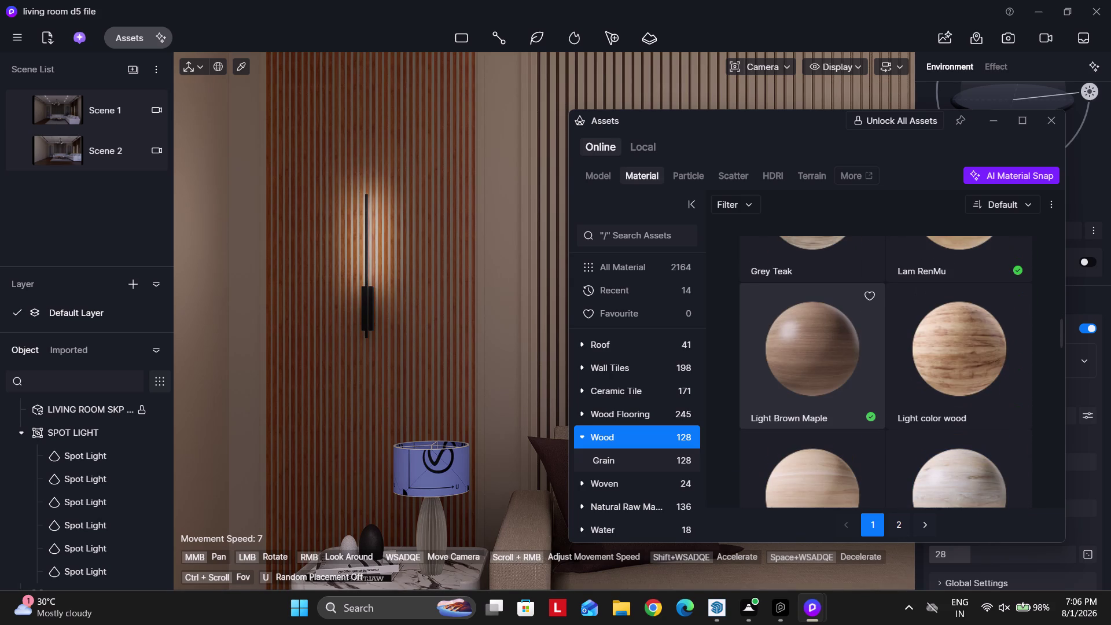
click(815, 356)
scroll(up, 3)
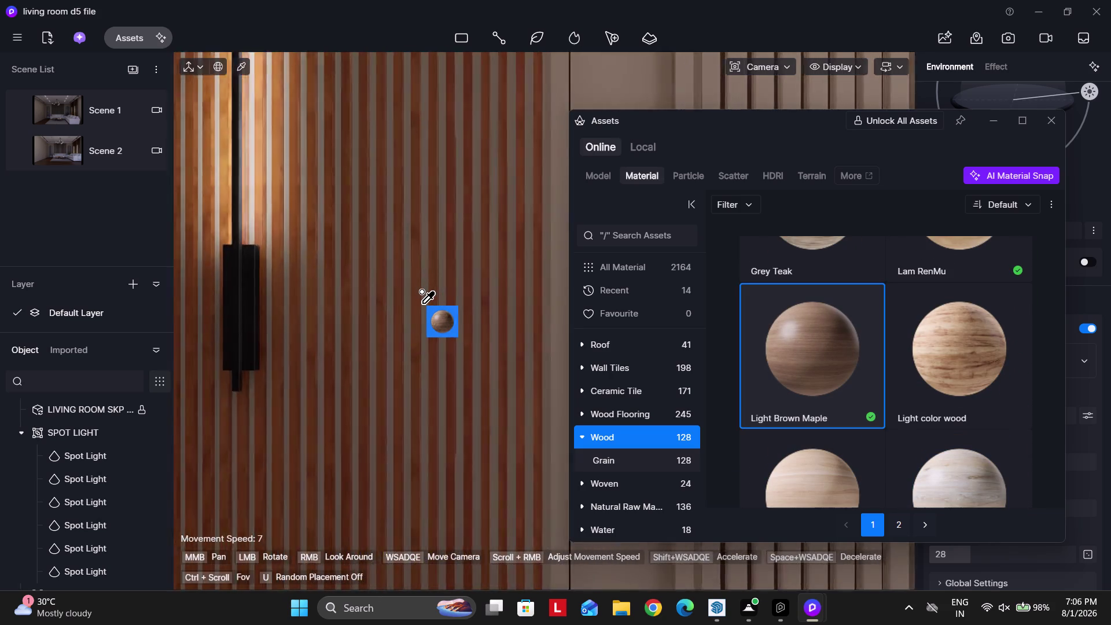
click(415, 310)
Apply the Solid Cotton and Linen fabric to the bedside lampshade.
scroll(down, 3)
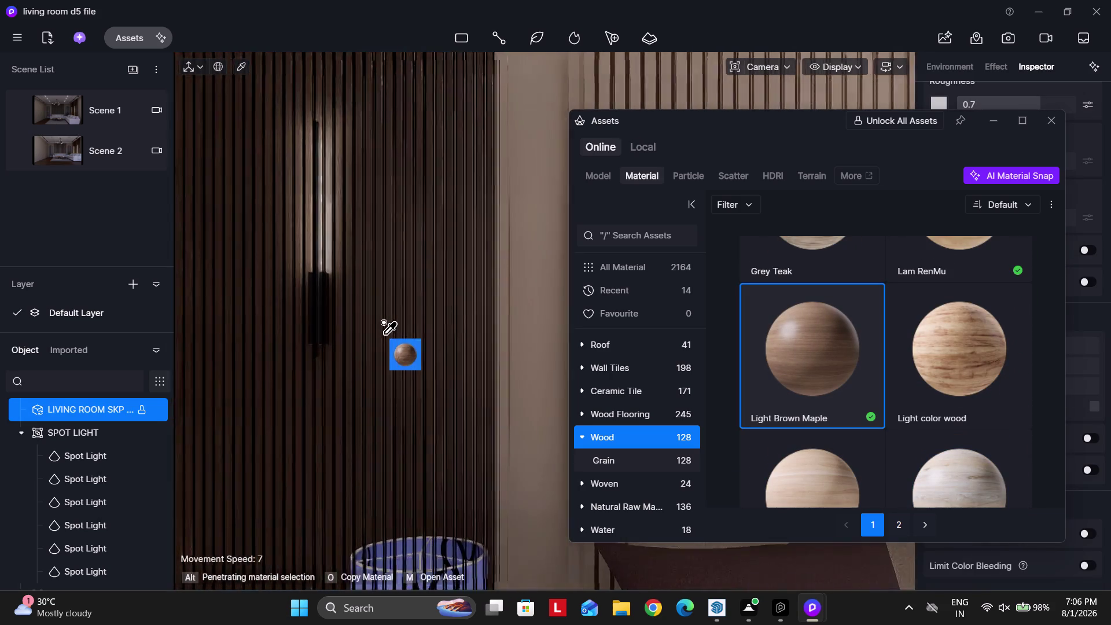
scroll(down, 3)
right_drag(421, 333, 424, 359)
scroll(up, 3)
scroll(up, 3)
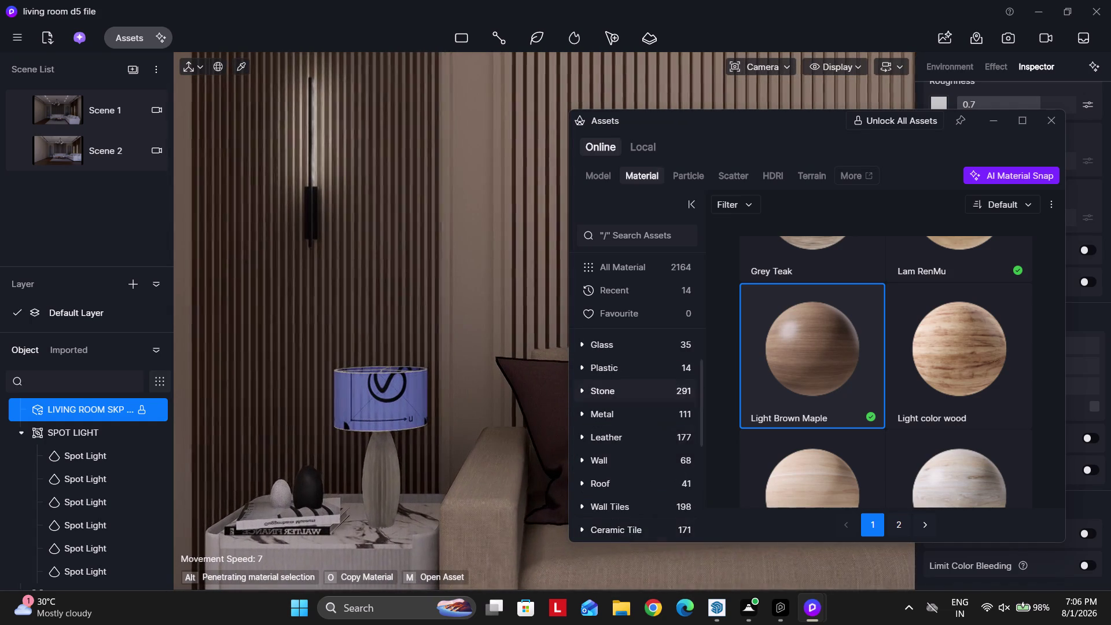
scroll(up, 3)
click(626, 400)
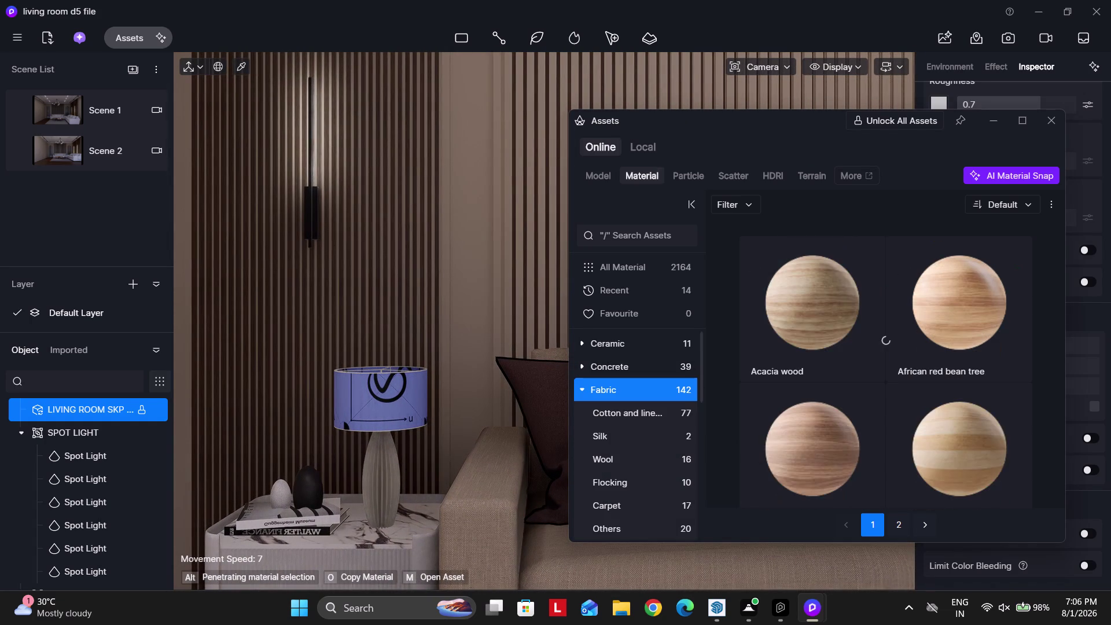
scroll(down, 3)
scroll(down, 3)
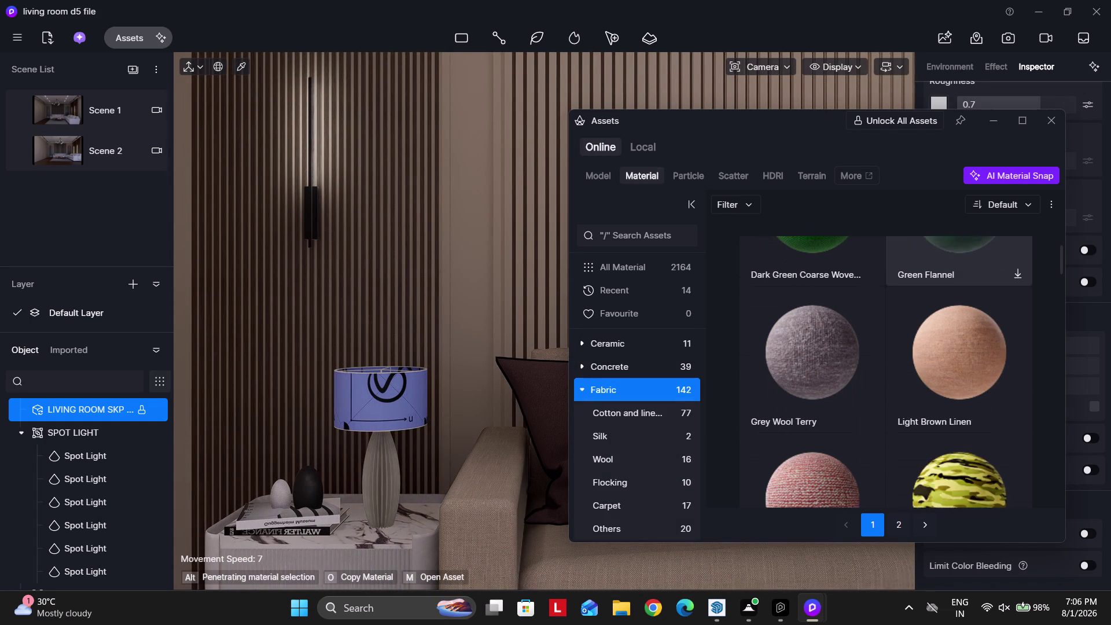
scroll(down, 3)
scroll(down, 3)
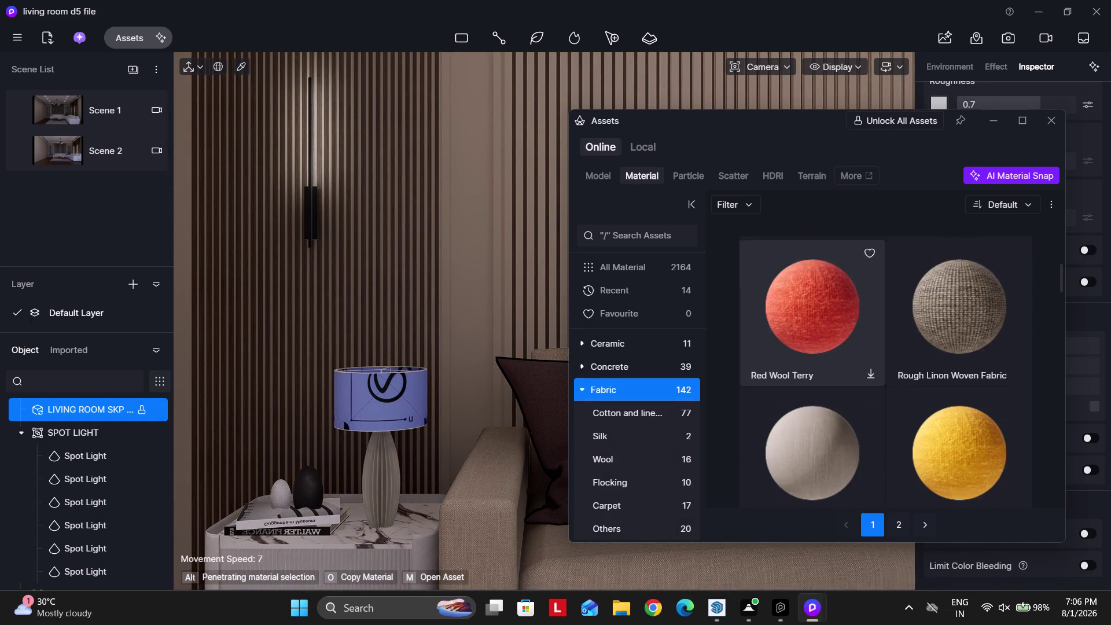
scroll(down, 3)
click(810, 322)
scroll(up, 3)
click(374, 393)
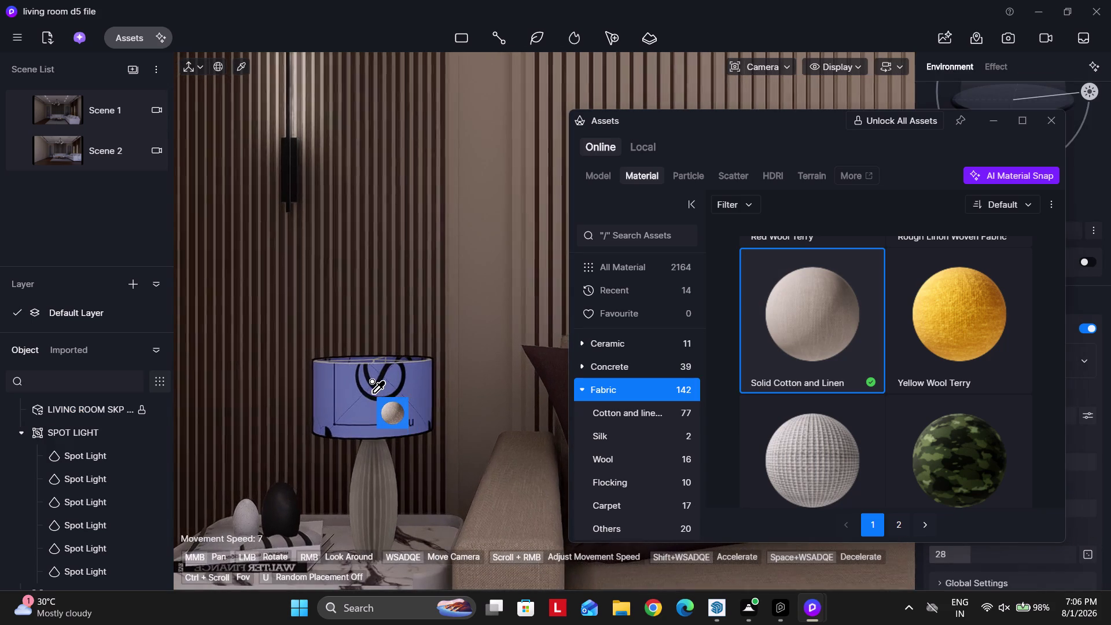
Zoom in and out to inspect the linen-covered lampshade.
scroll(up, 3)
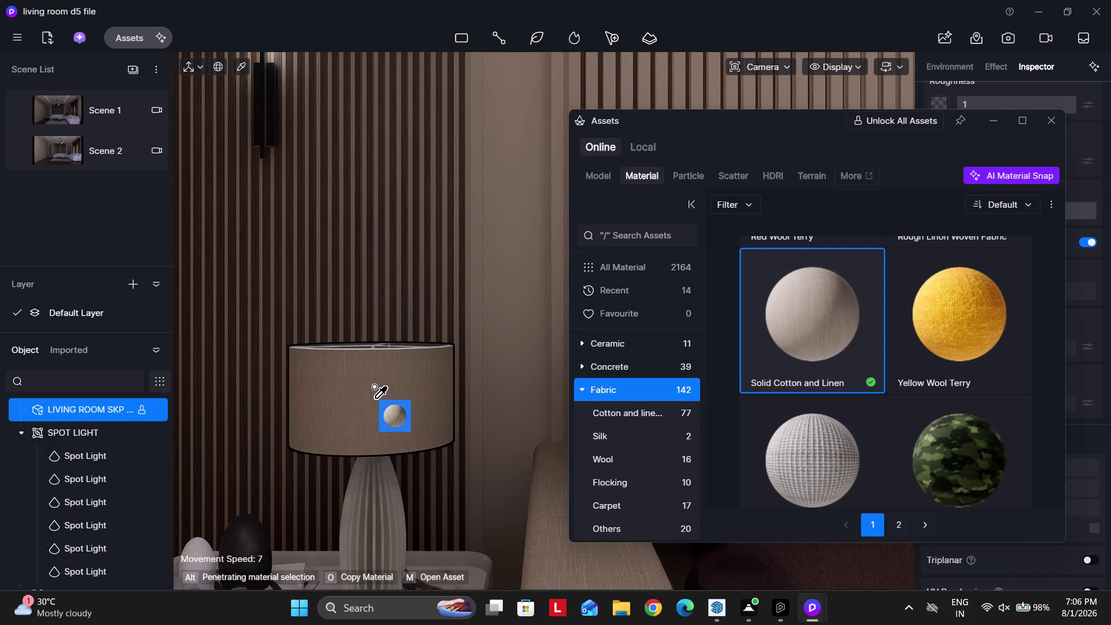
scroll(up, 3)
scroll(down, 3)
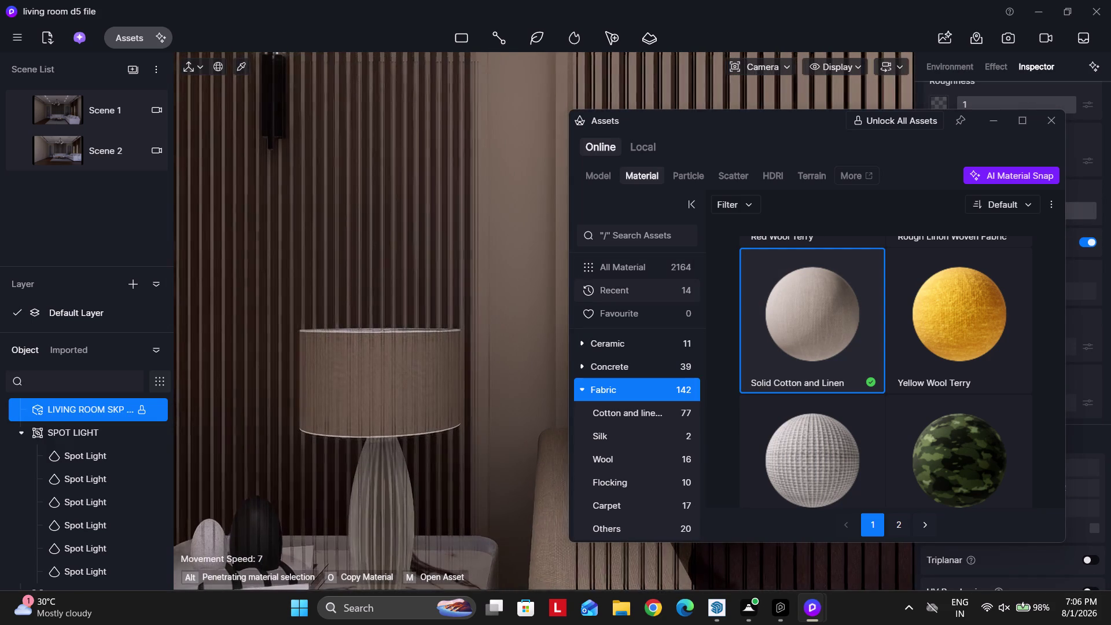
scroll(down, 3)
scroll(up, 3)
scroll(down, 3)
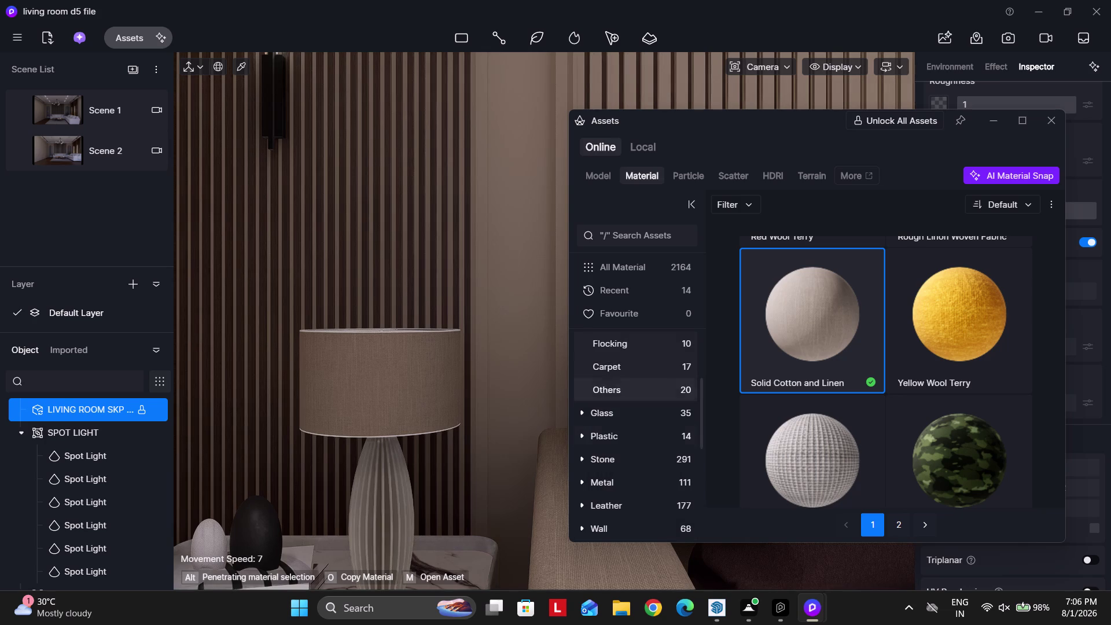
Apply the Aluminum Alloy polished metal to the ribbed lamp base.
click(626, 481)
scroll(down, 3)
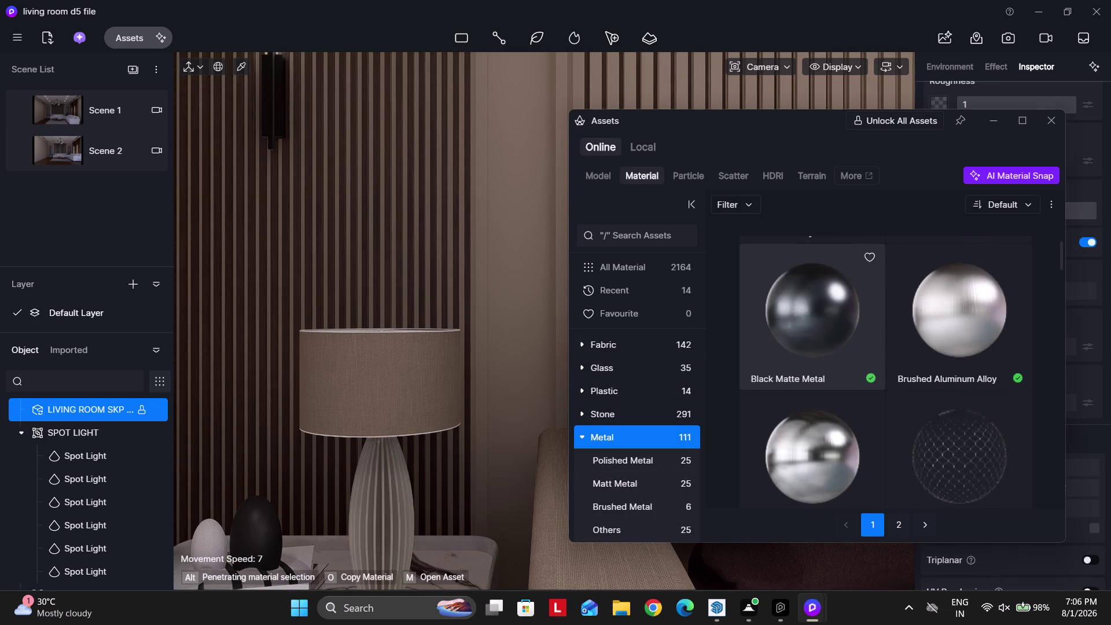
scroll(up, 3)
click(825, 314)
scroll(down, 3)
right_drag(447, 446, 427, 480)
scroll(up, 3)
click(453, 449)
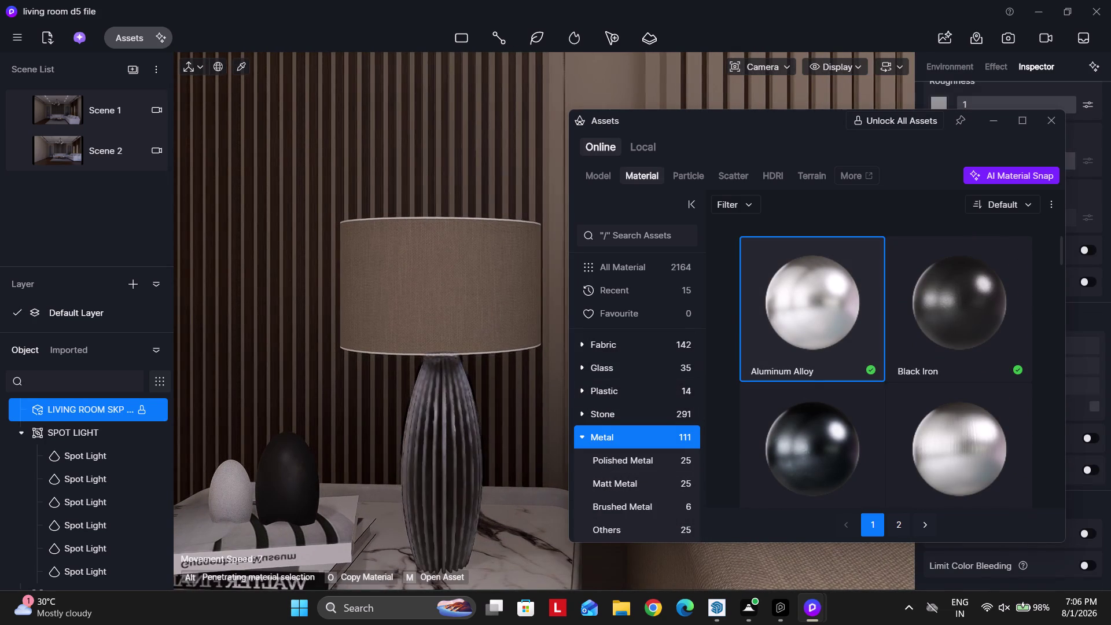
Try Brushed Stainless Steel, then Frosted Silver, on the lamp base.
scroll(down, 3)
scroll(down, 3)
click(815, 333)
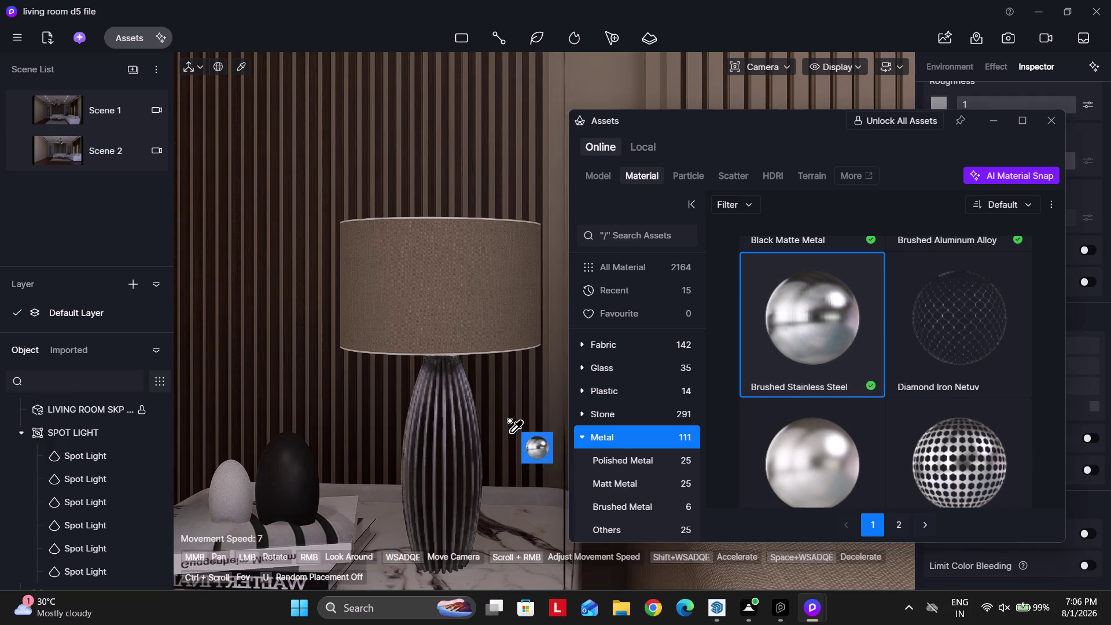
click(467, 434)
scroll(down, 3)
scroll(down, 3)
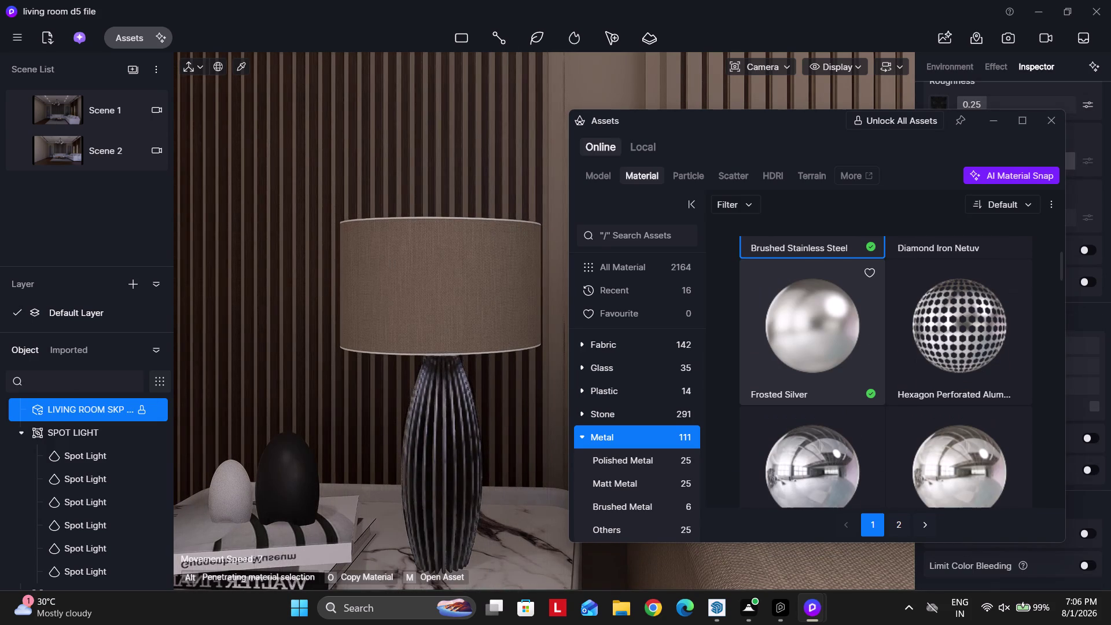
click(832, 341)
click(442, 459)
Filter the library to polished metals and apply Mirror Brass to the lamp base.
scroll(down, 3)
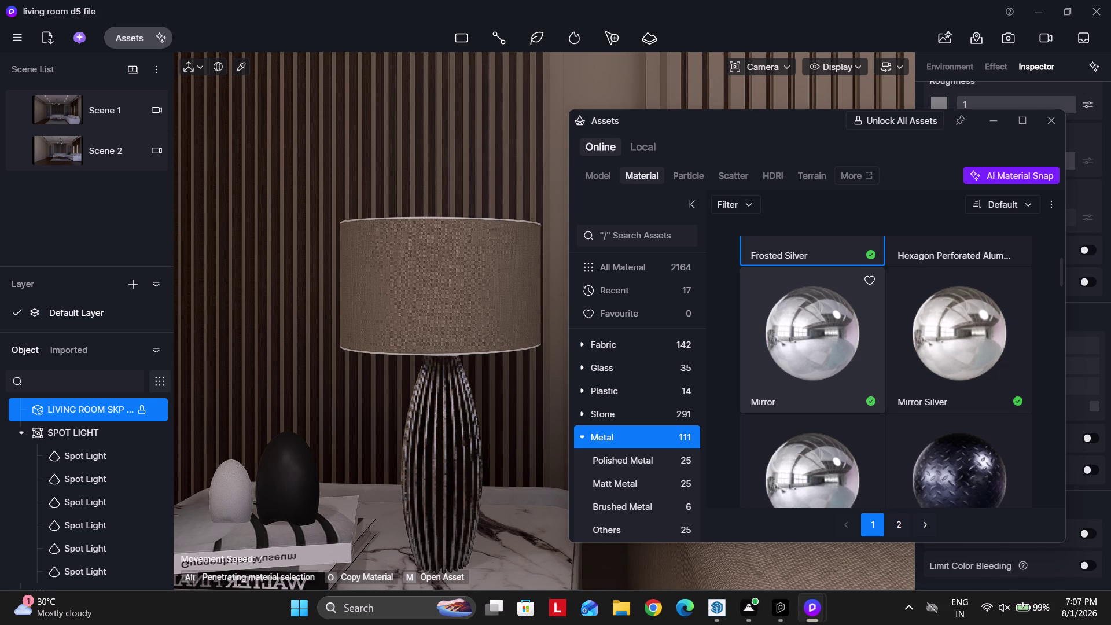
scroll(down, 3)
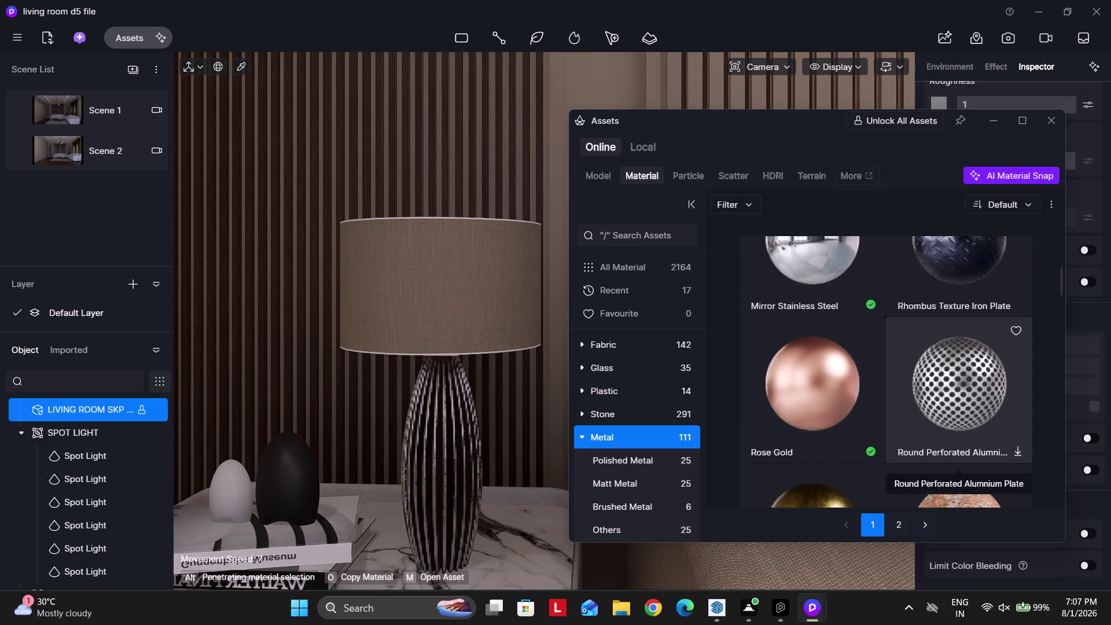
scroll(down, 3)
click(620, 458)
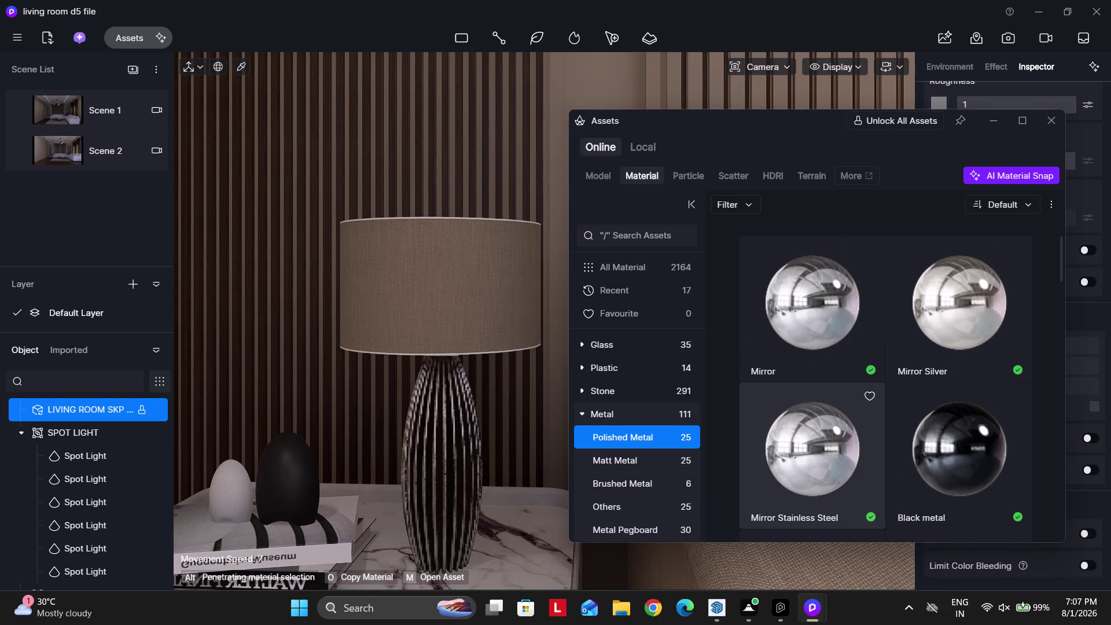
scroll(down, 3)
scroll(down, 3)
scroll(down, 3)
scroll(down, 3)
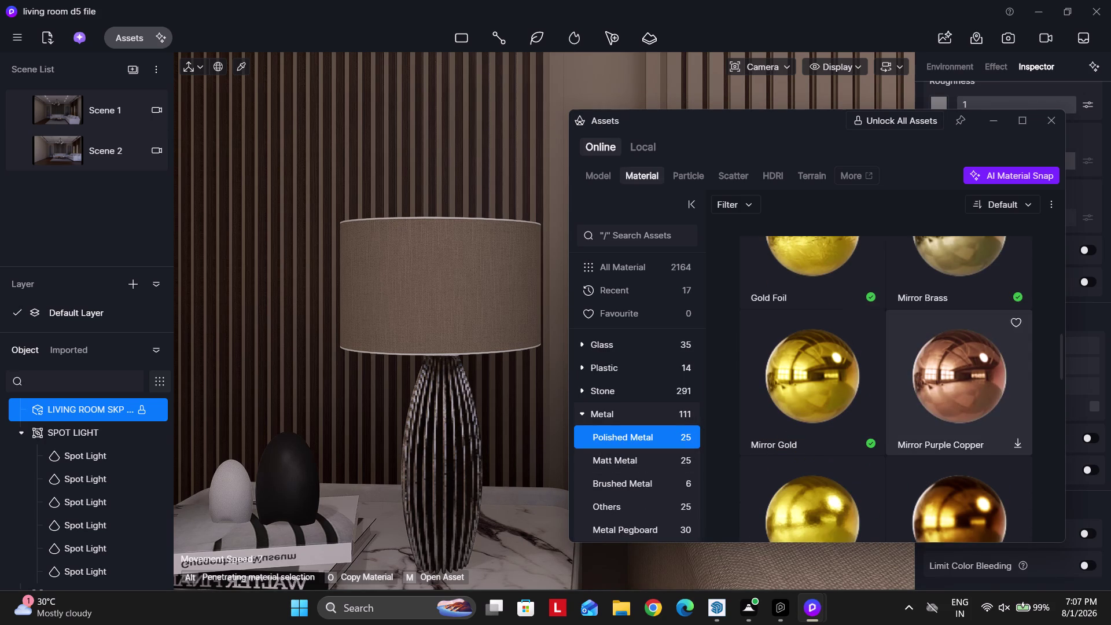
click(950, 274)
click(456, 441)
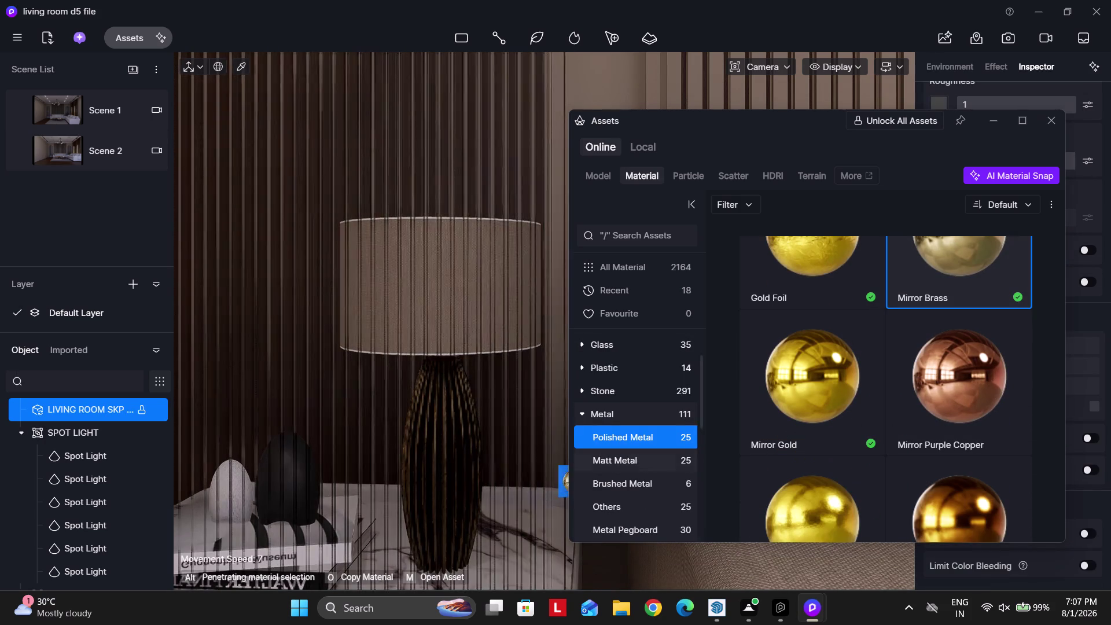
Go back to the Scene 1 camera view.
scroll(down, 3)
scroll(down, 3)
scroll(down, 3)
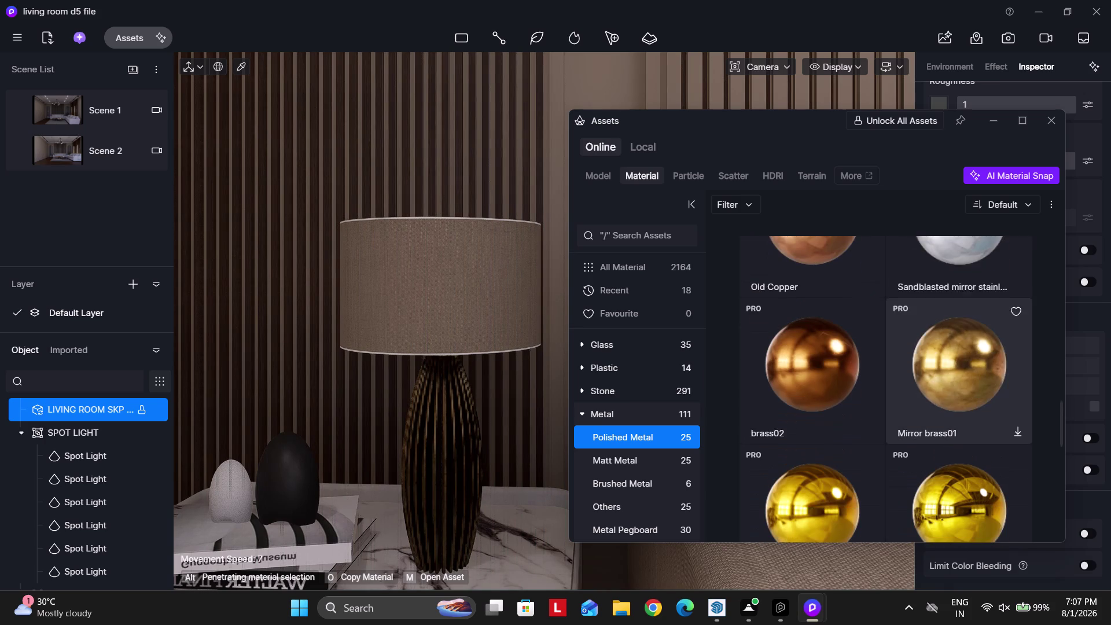
scroll(down, 3)
scroll(down, 3)
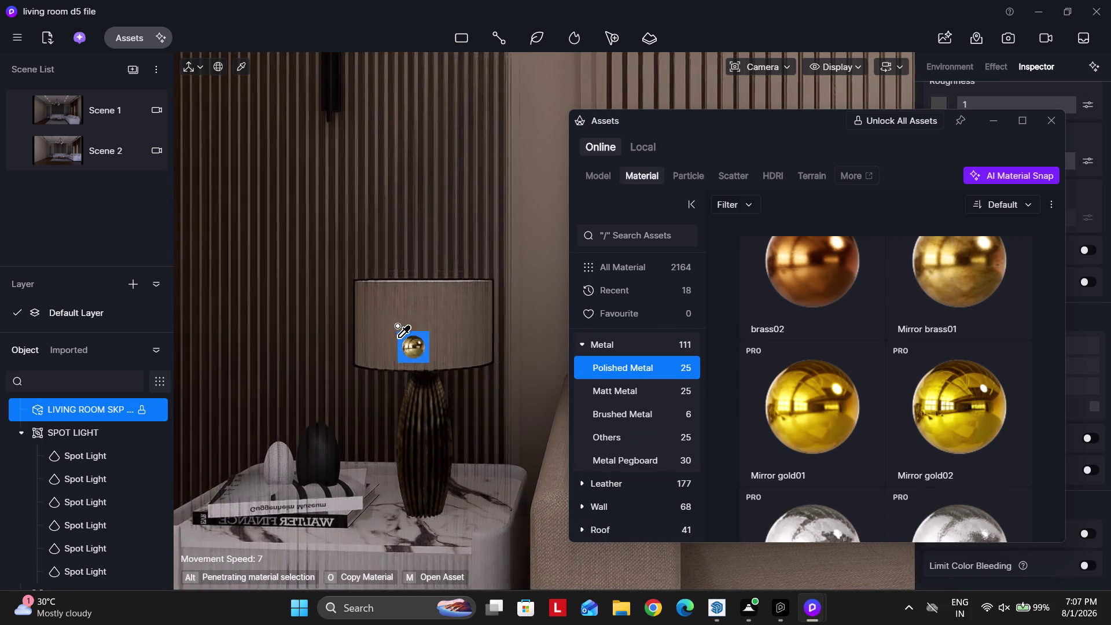
click(95, 112)
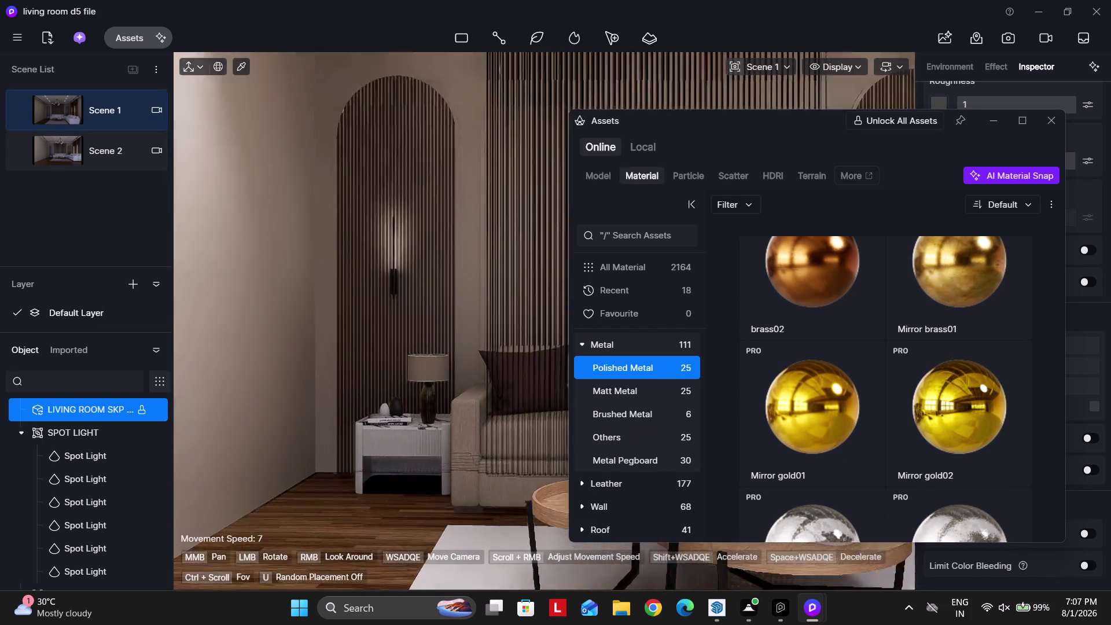
Drag the asset library down to reveal the room and check the main menu.
drag(728, 122, 316, 376)
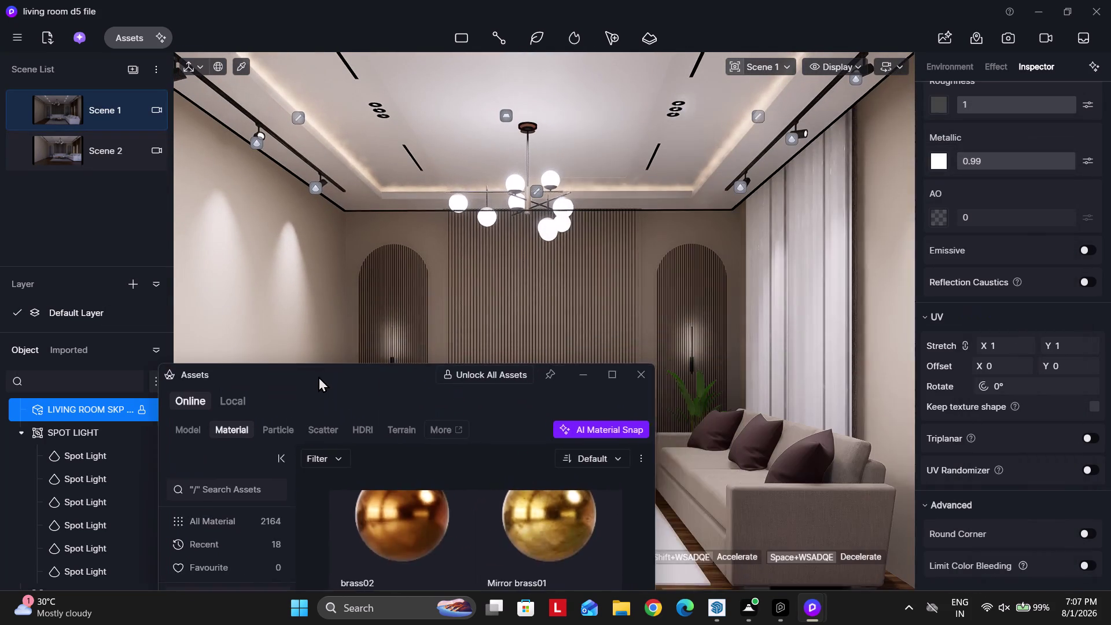
drag(316, 377, 567, 524)
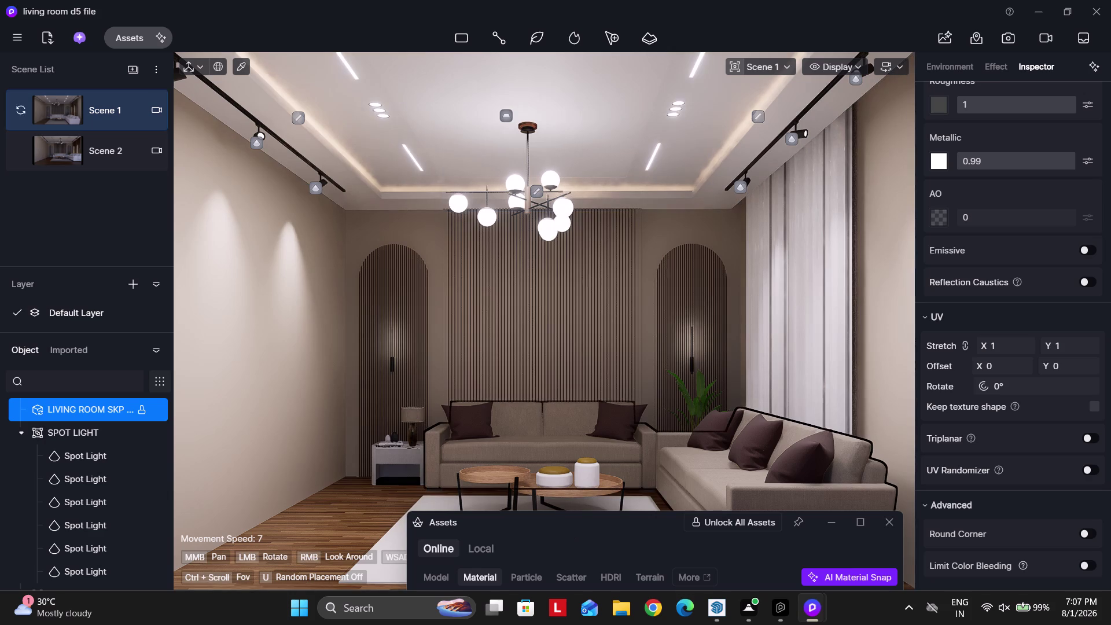
click(14, 33)
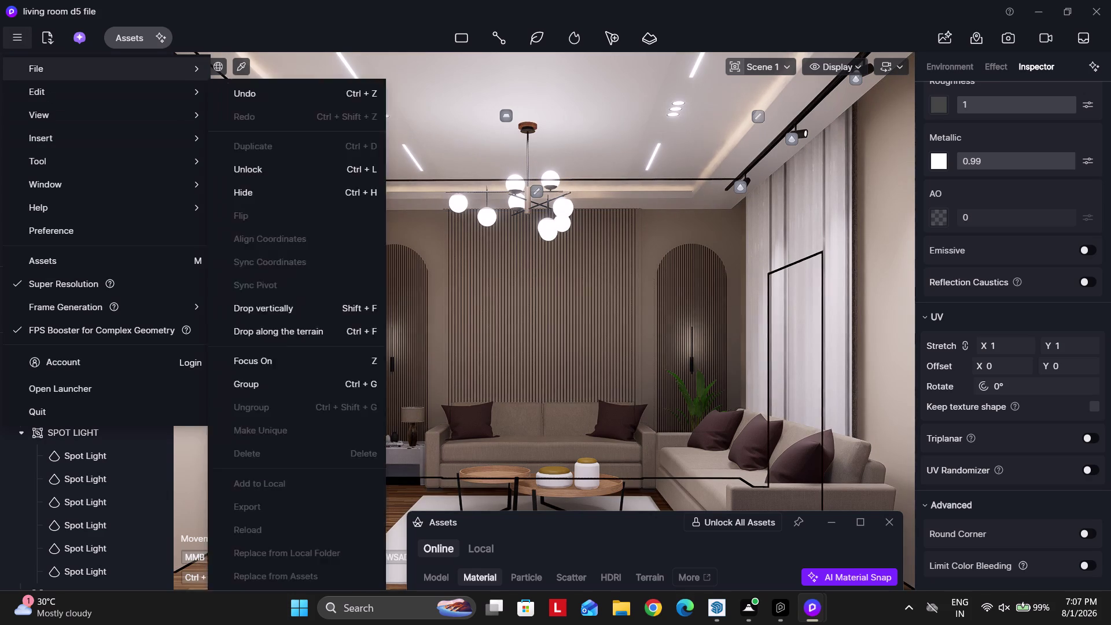
click(254, 195)
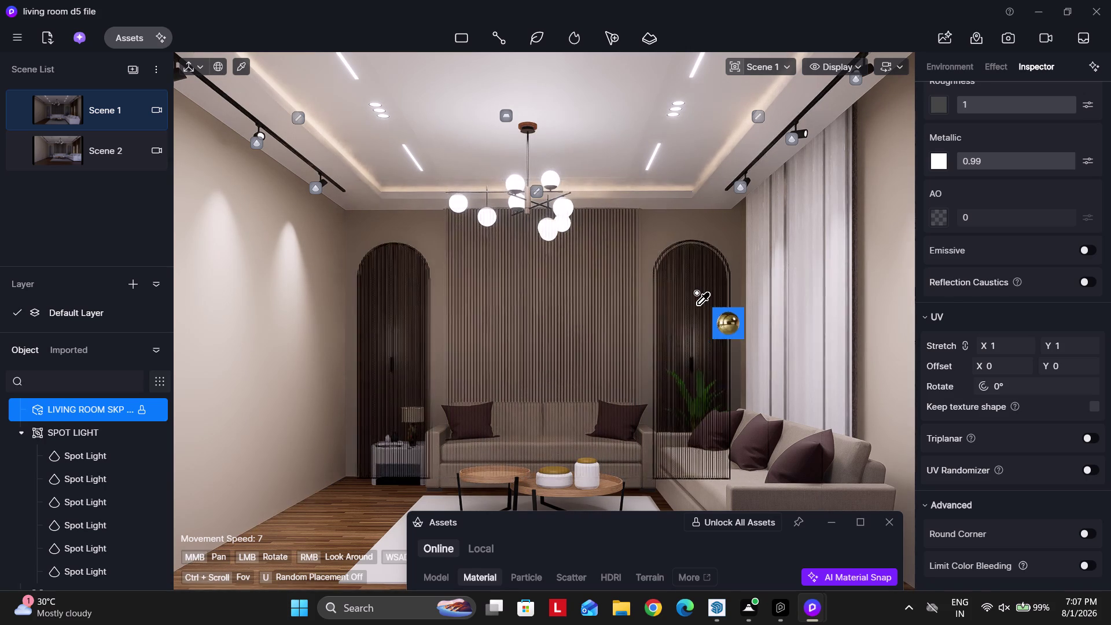
Bring the library back up and clear the scene selection with Esc.
click(100, 111)
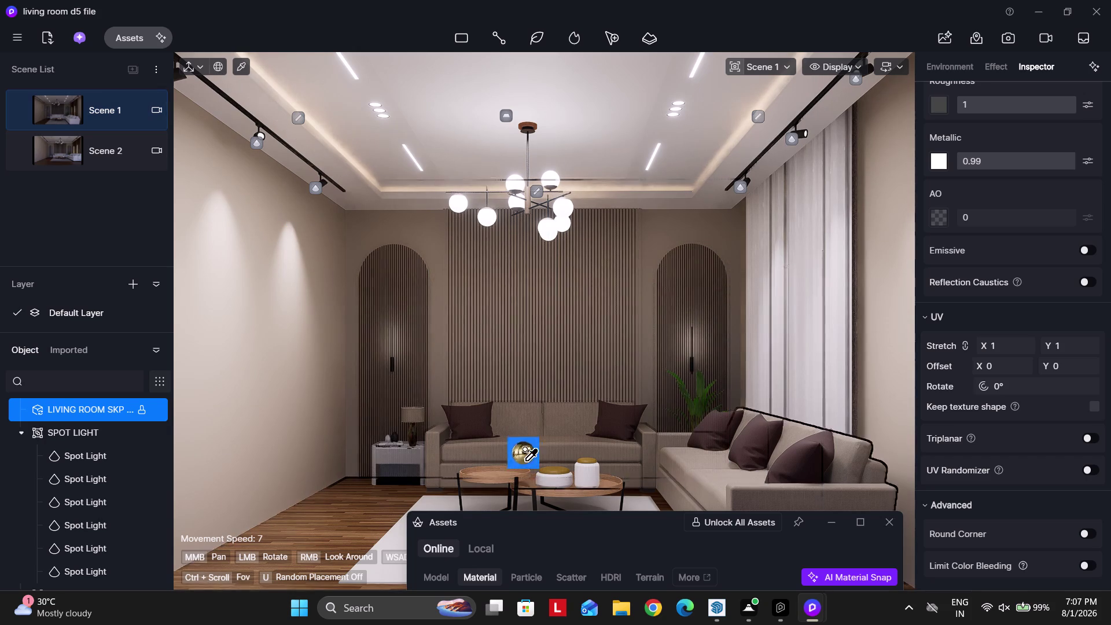
drag(575, 525, 356, 304)
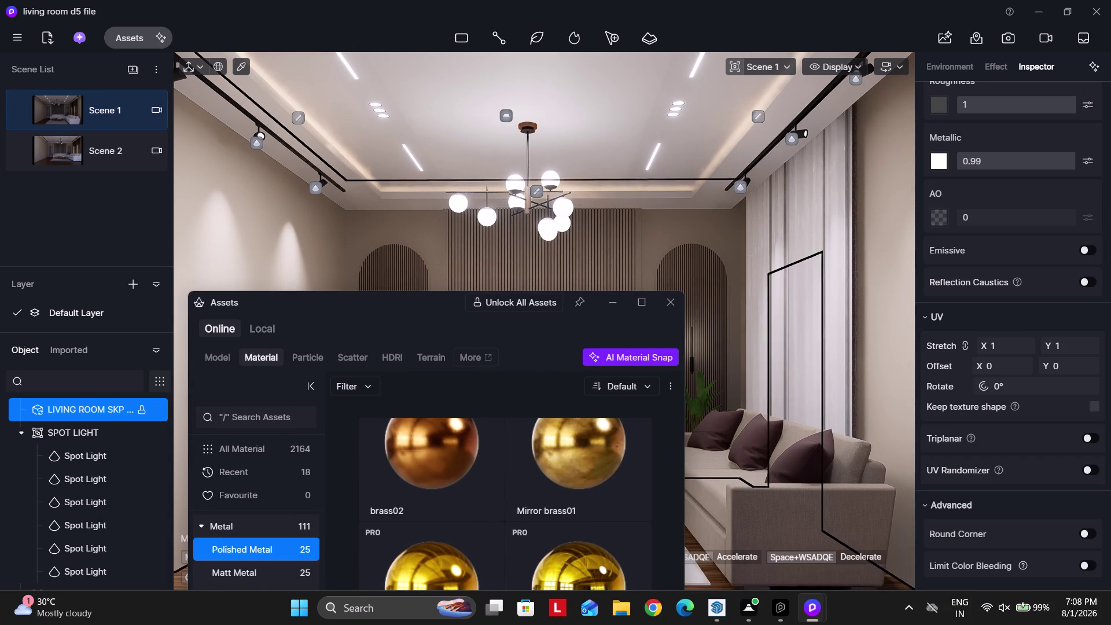
click(94, 198)
key(Escape)
key(Escape)
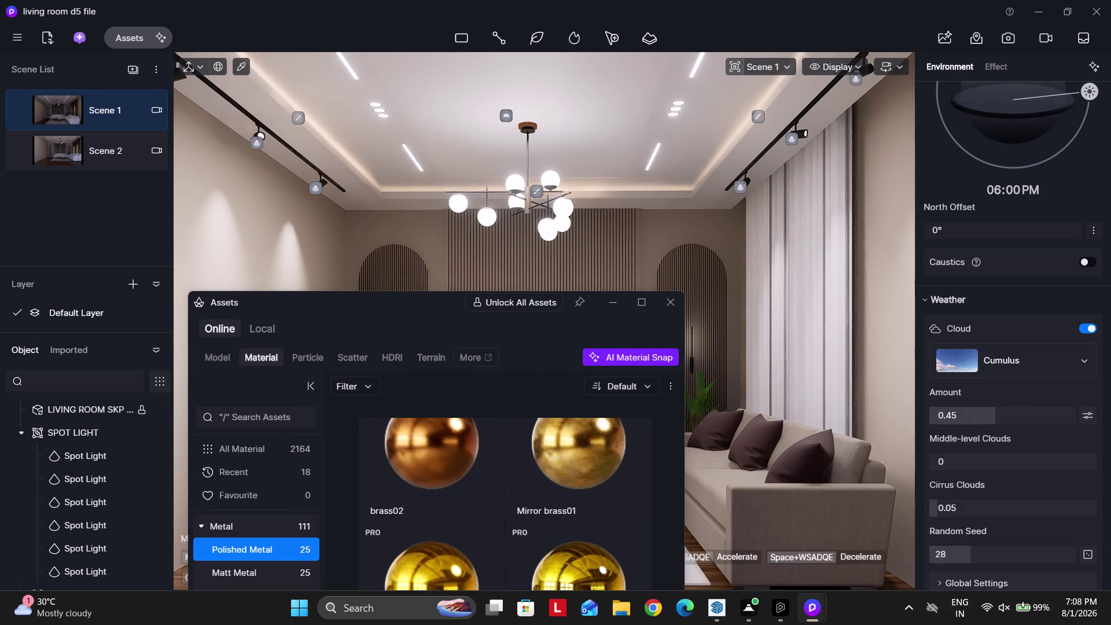
Tuck the asset library at the bottom and select the glowing light's emissive material.
drag(353, 305, 72, 356)
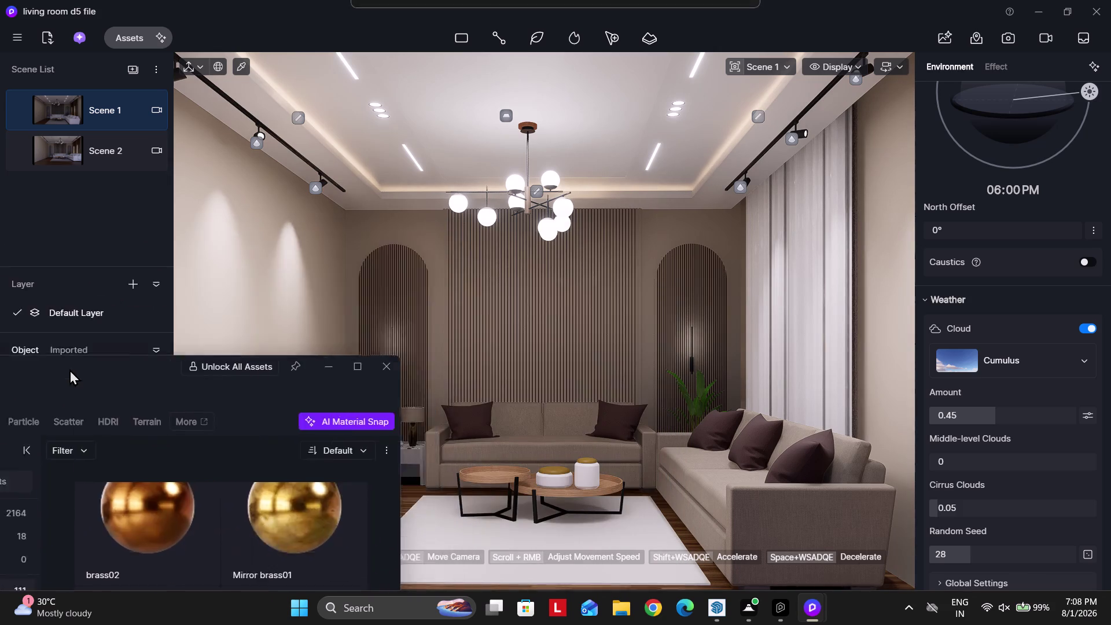
drag(73, 356, 234, 554)
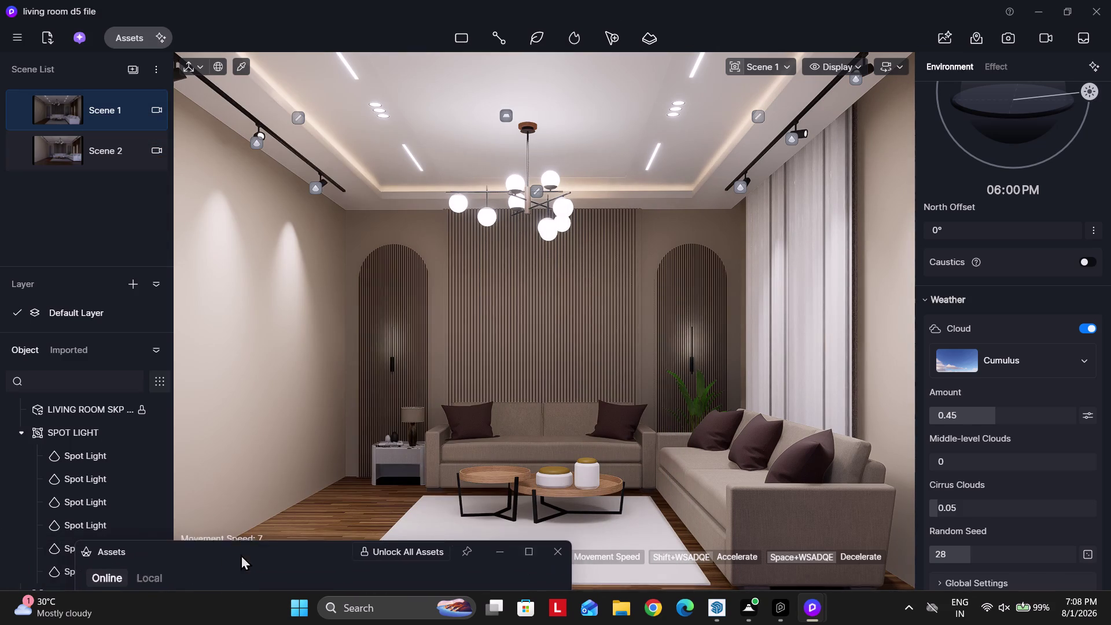
drag(234, 553, 273, 563)
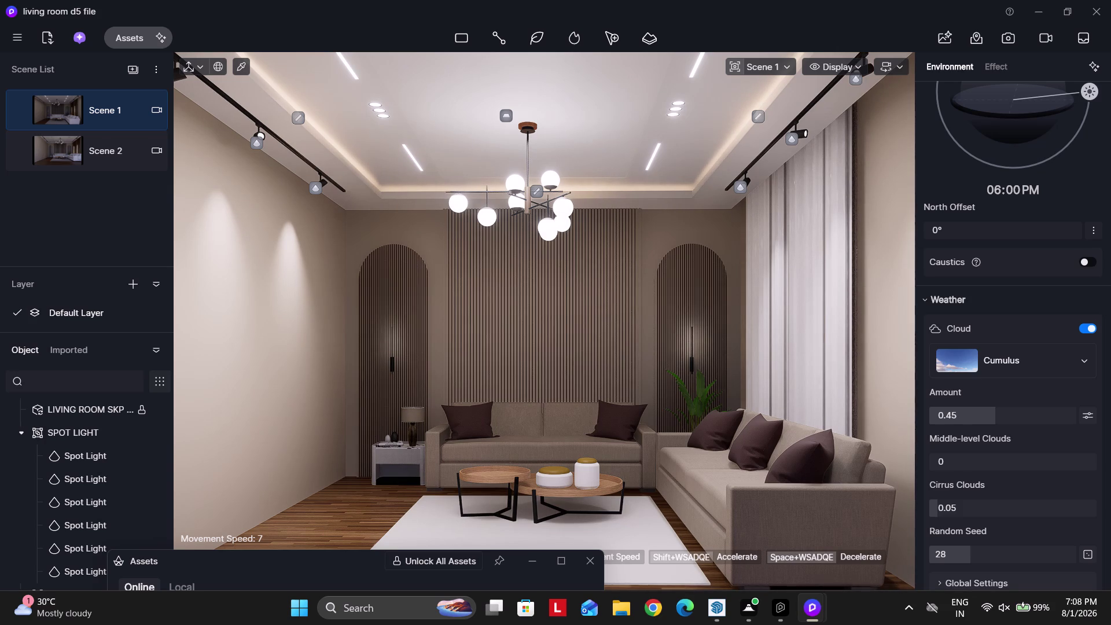
click(240, 63)
click(518, 181)
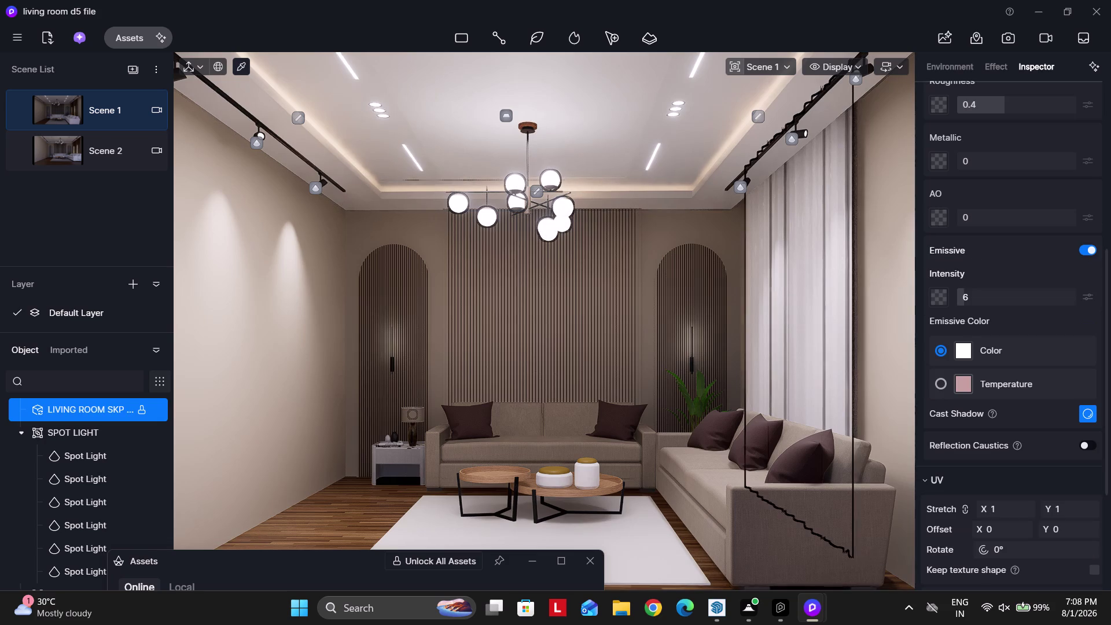
Set Emissive Intensity to 5, after briefly trying 3, then deselect.
click(987, 297)
key(3)
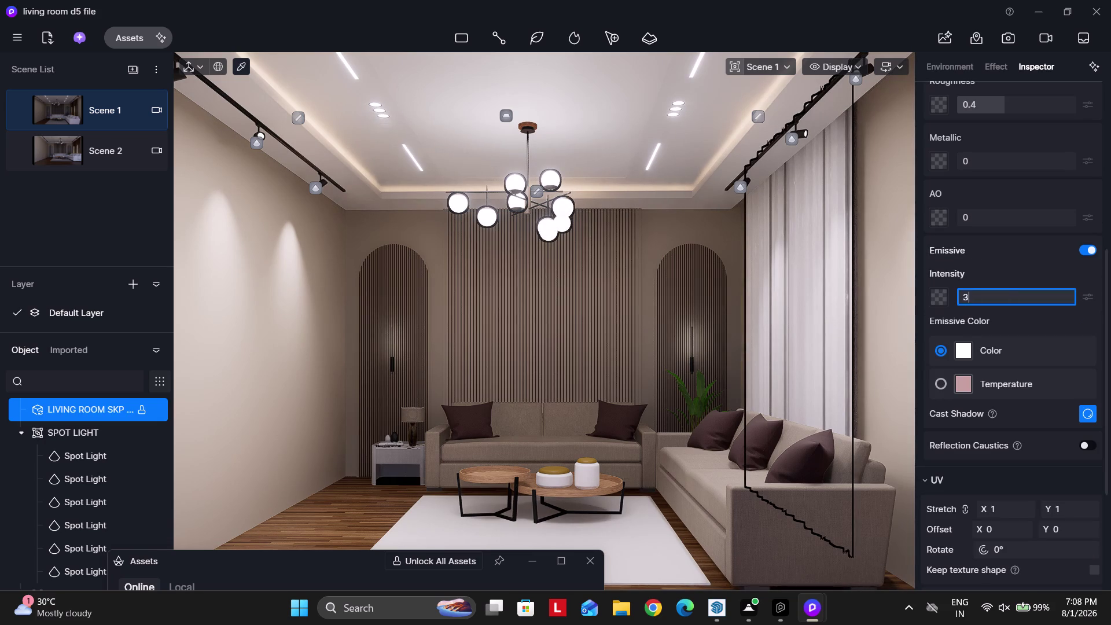
key(Return)
key(Return)
click(972, 304)
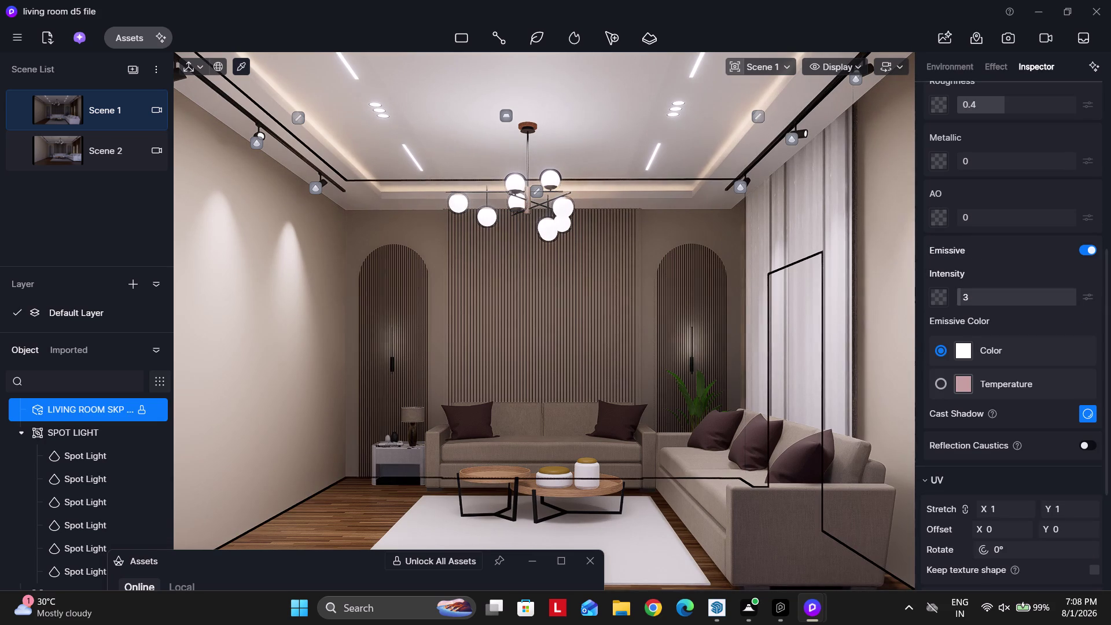
key(5)
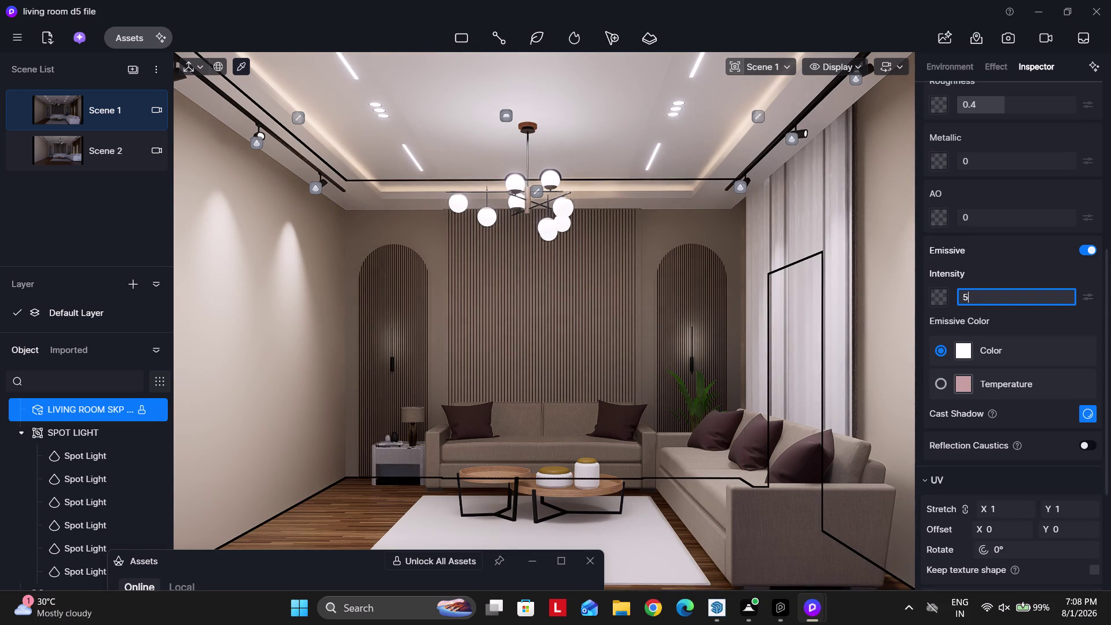
key(Return)
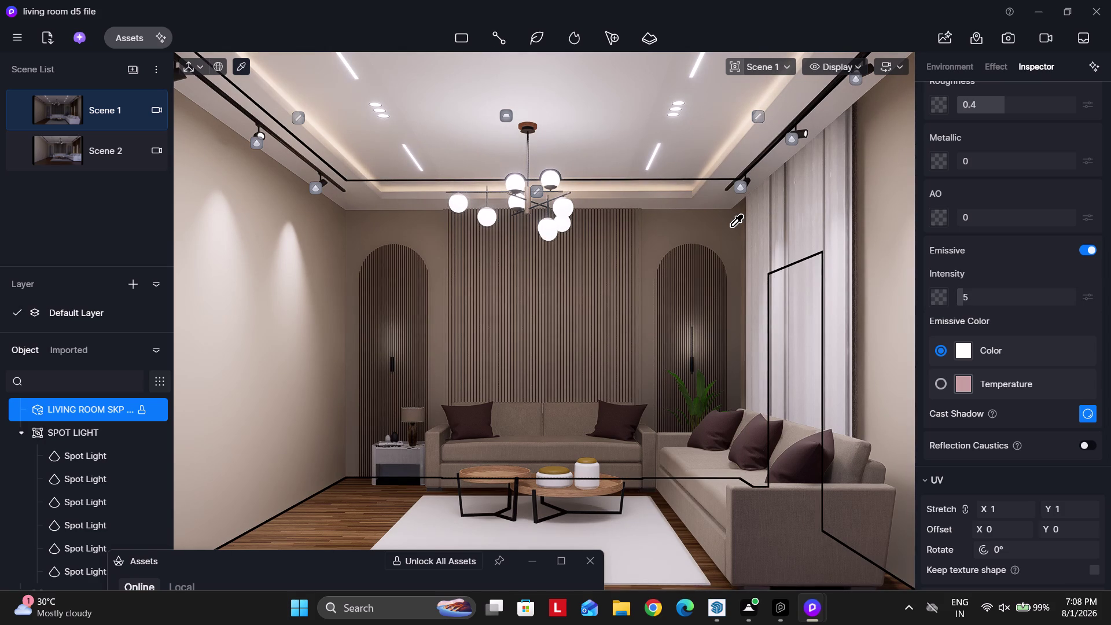
key(Escape)
key(Escape)
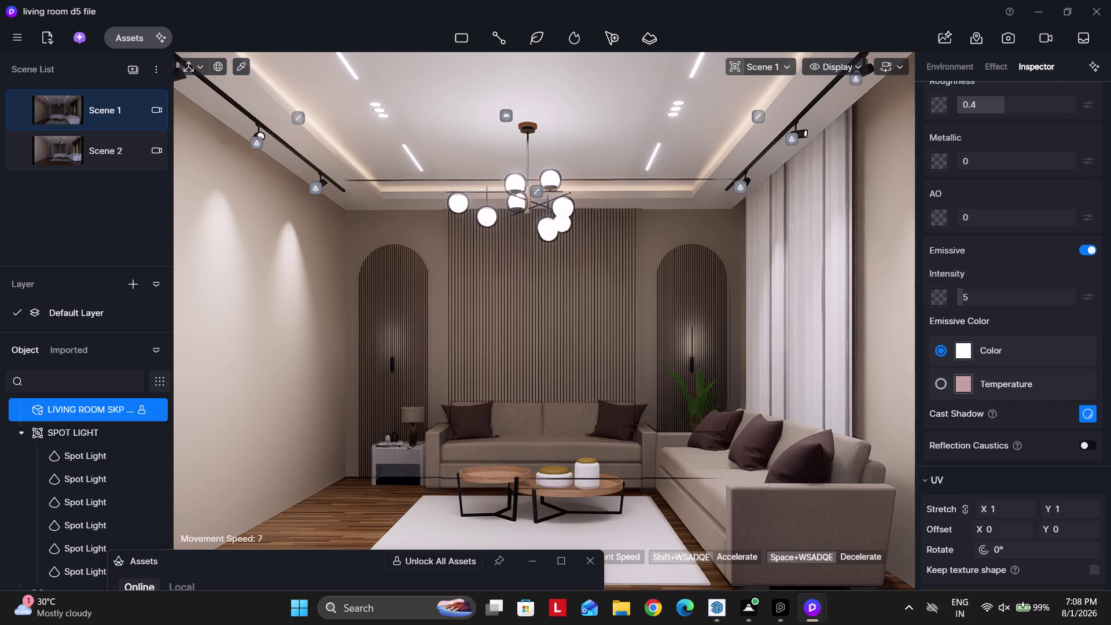